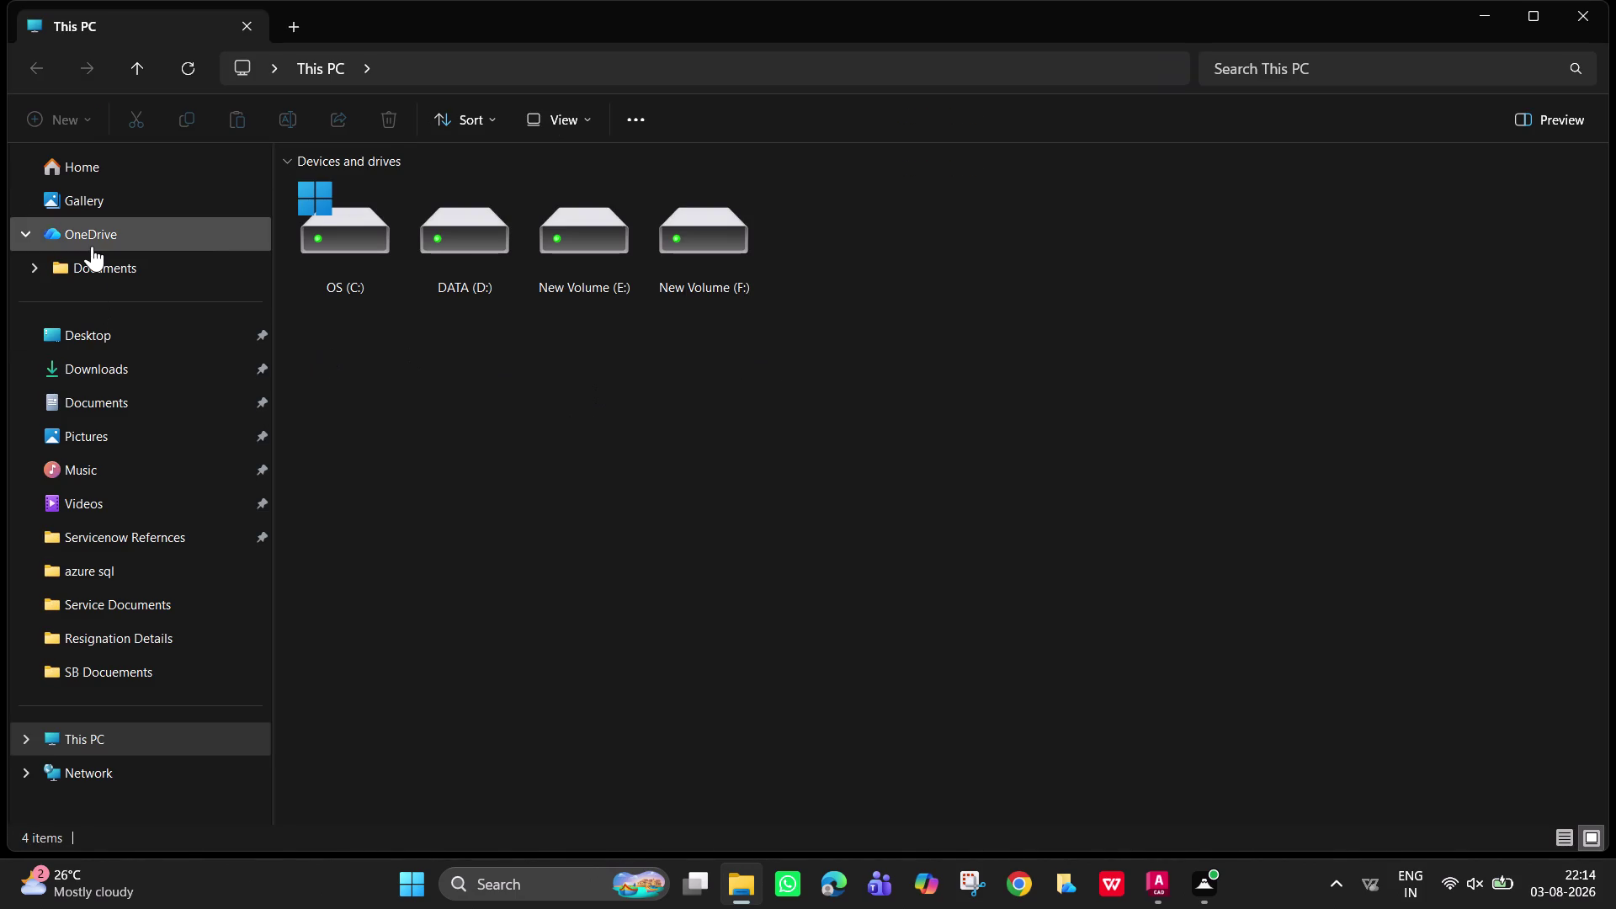
Open the residential plan DWG from Documents > AUTOCAD FILES in File Explorer.
click(141, 373)
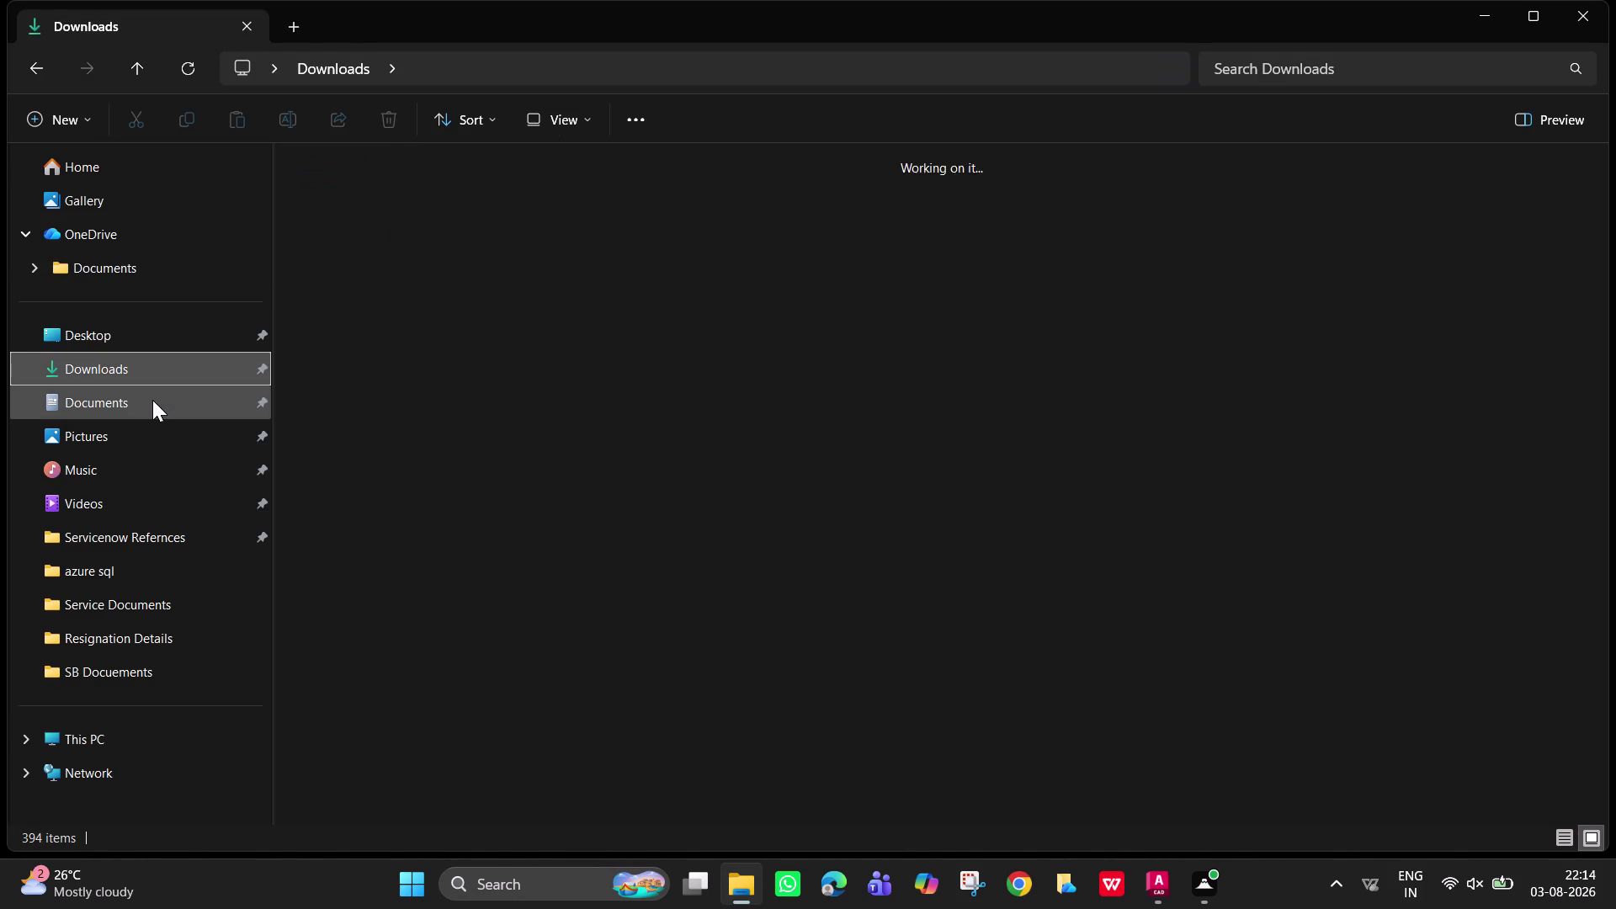
click(155, 405)
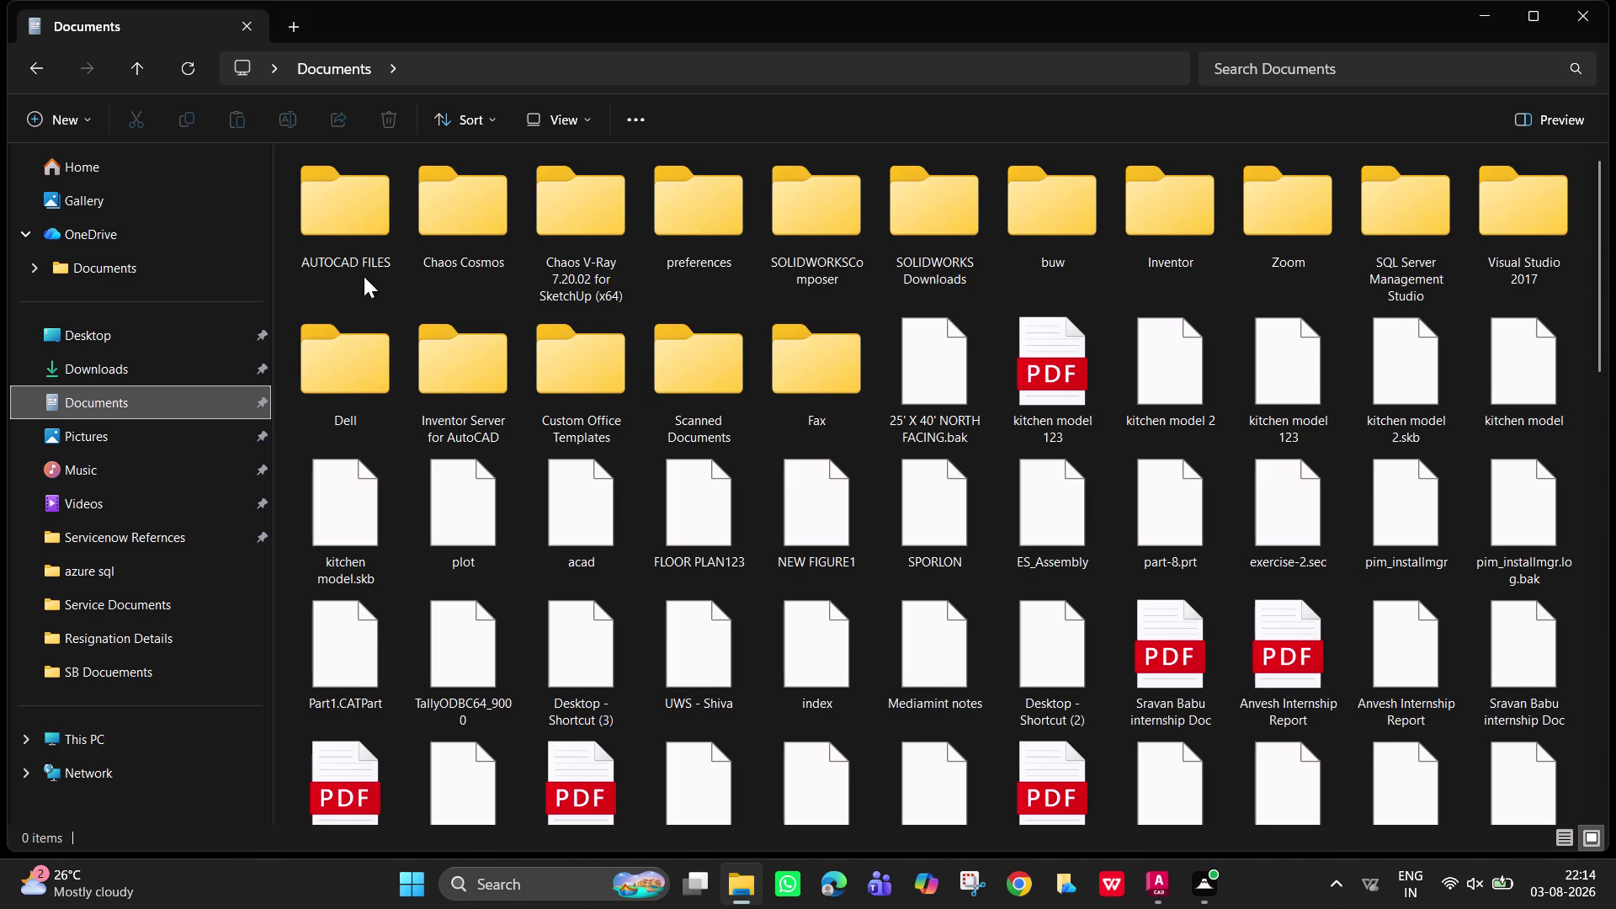
double_click(361, 225)
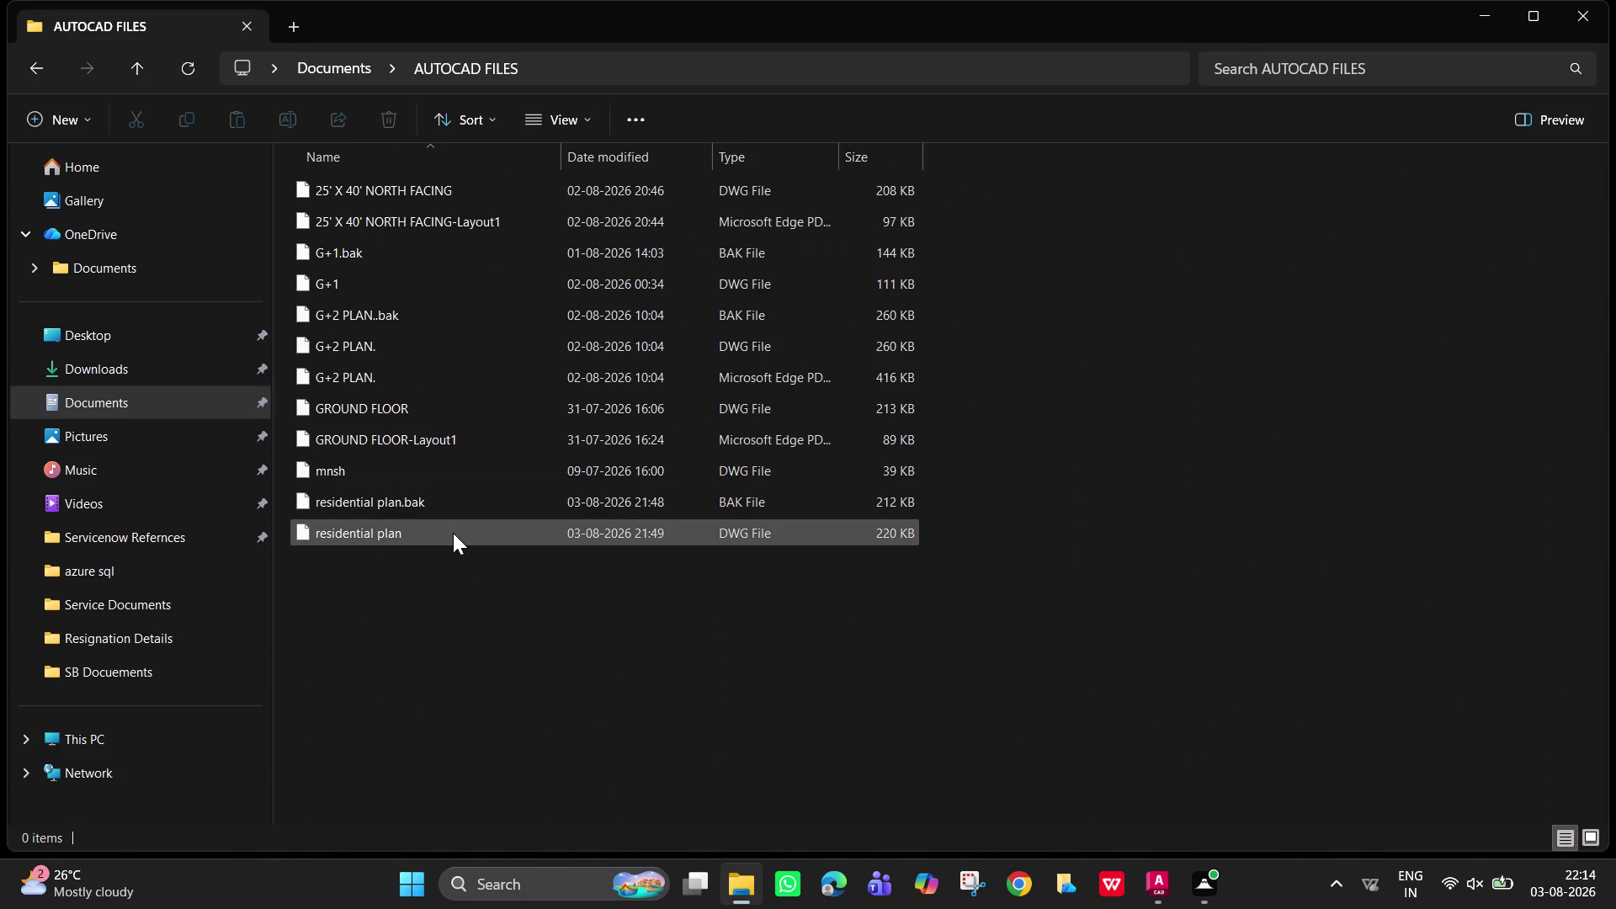
double_click(453, 532)
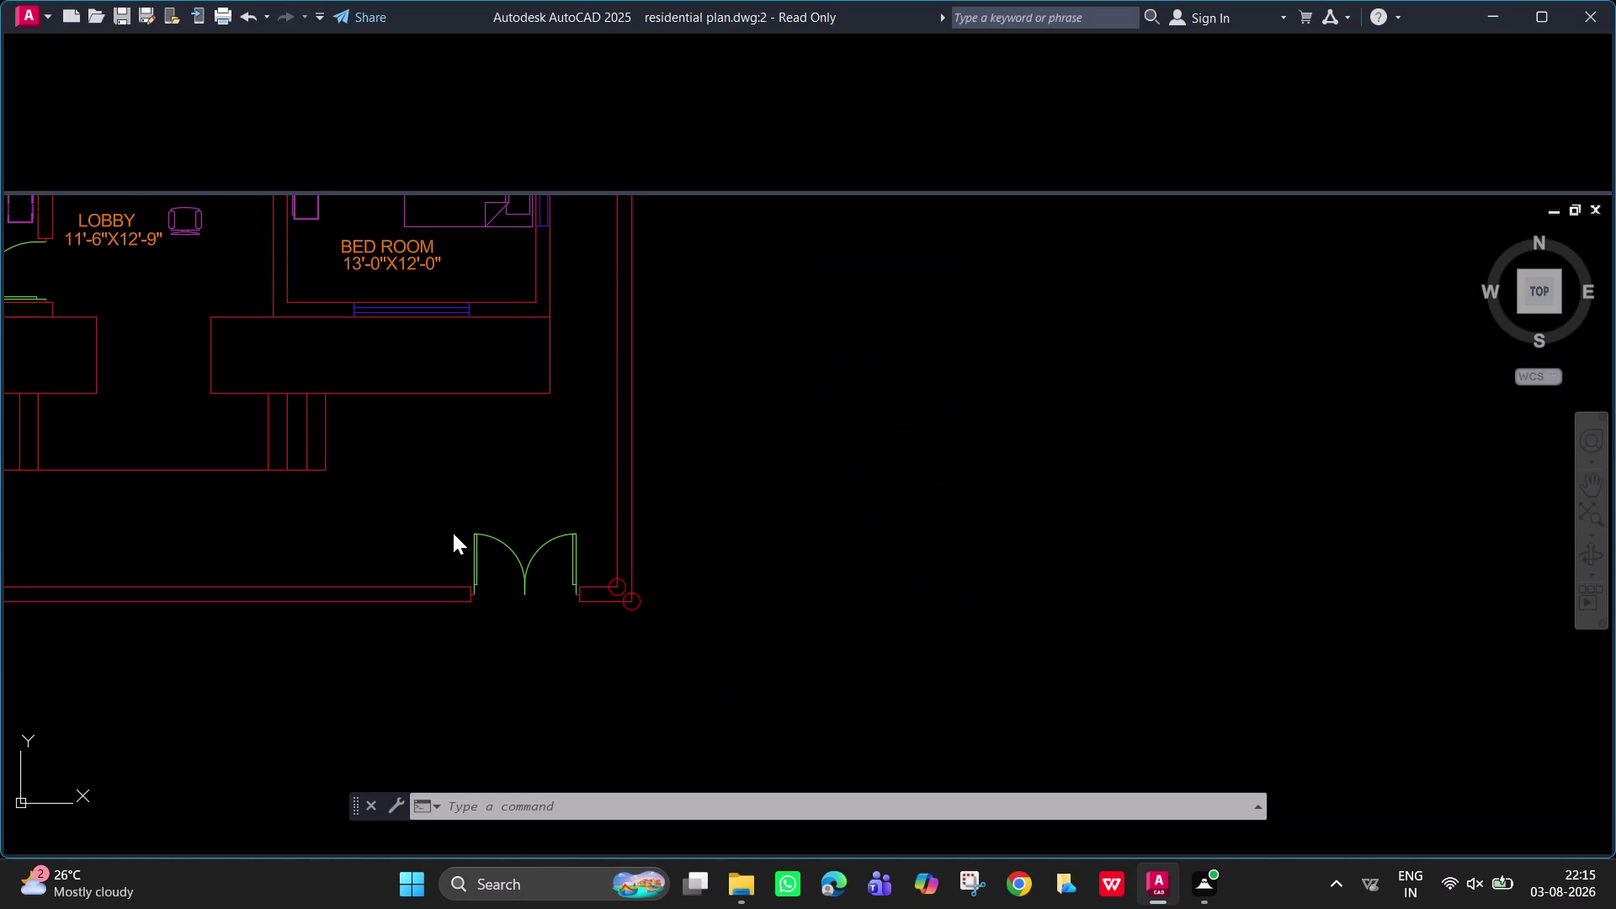
Close the editable residential plan session without saving changes.
scroll(down, 3)
scroll(down, 3)
middle_drag(433, 486, 618, 577)
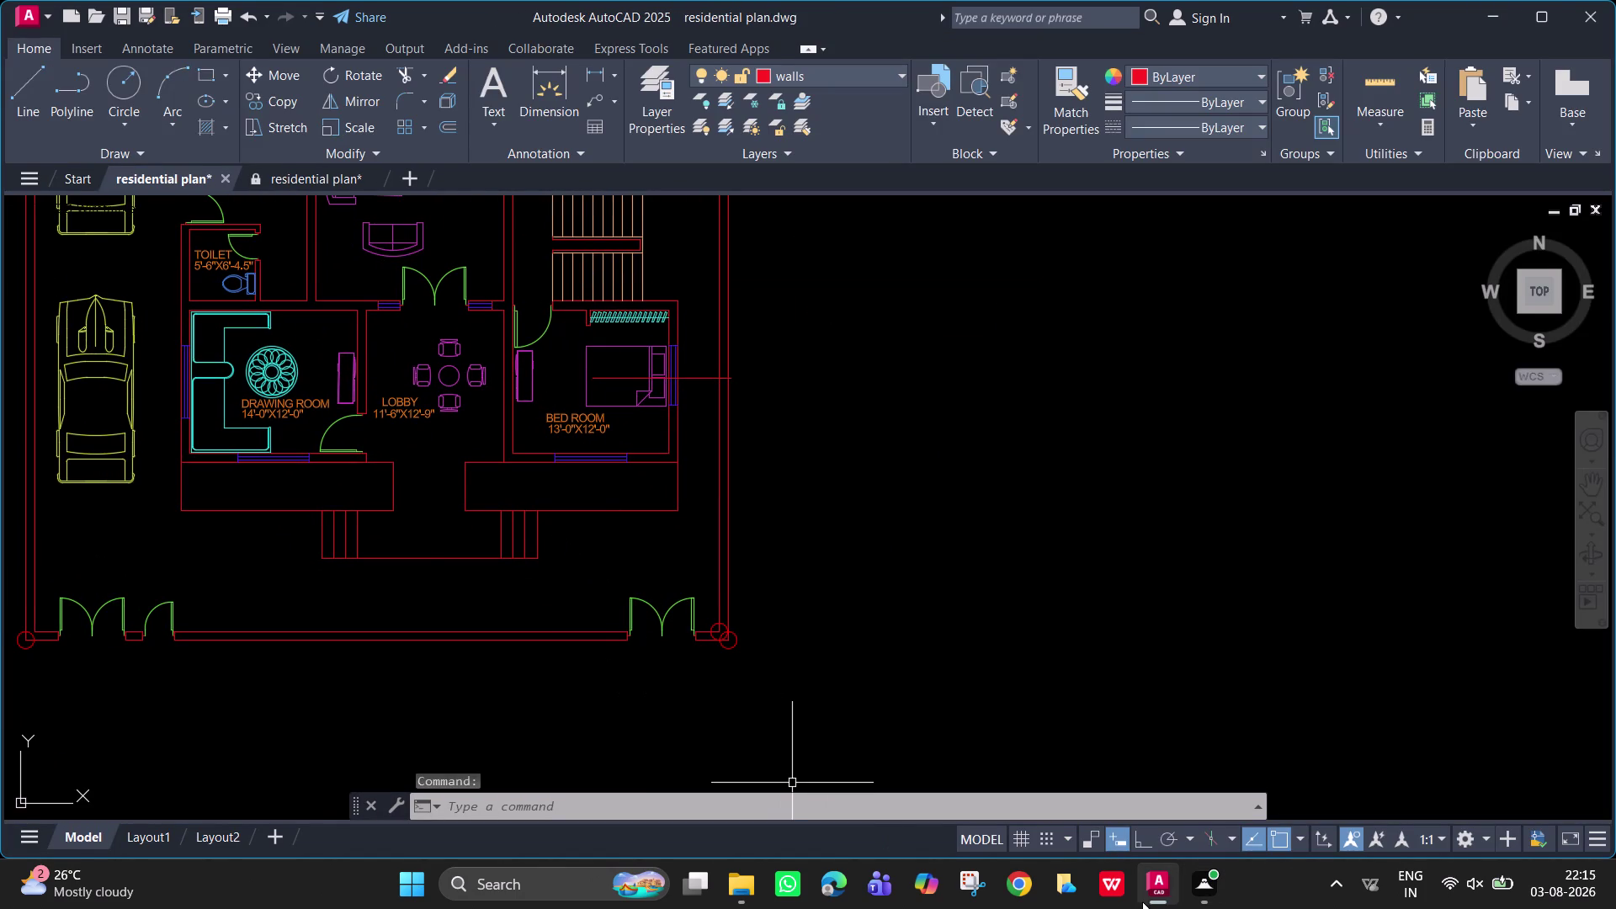
click(1597, 27)
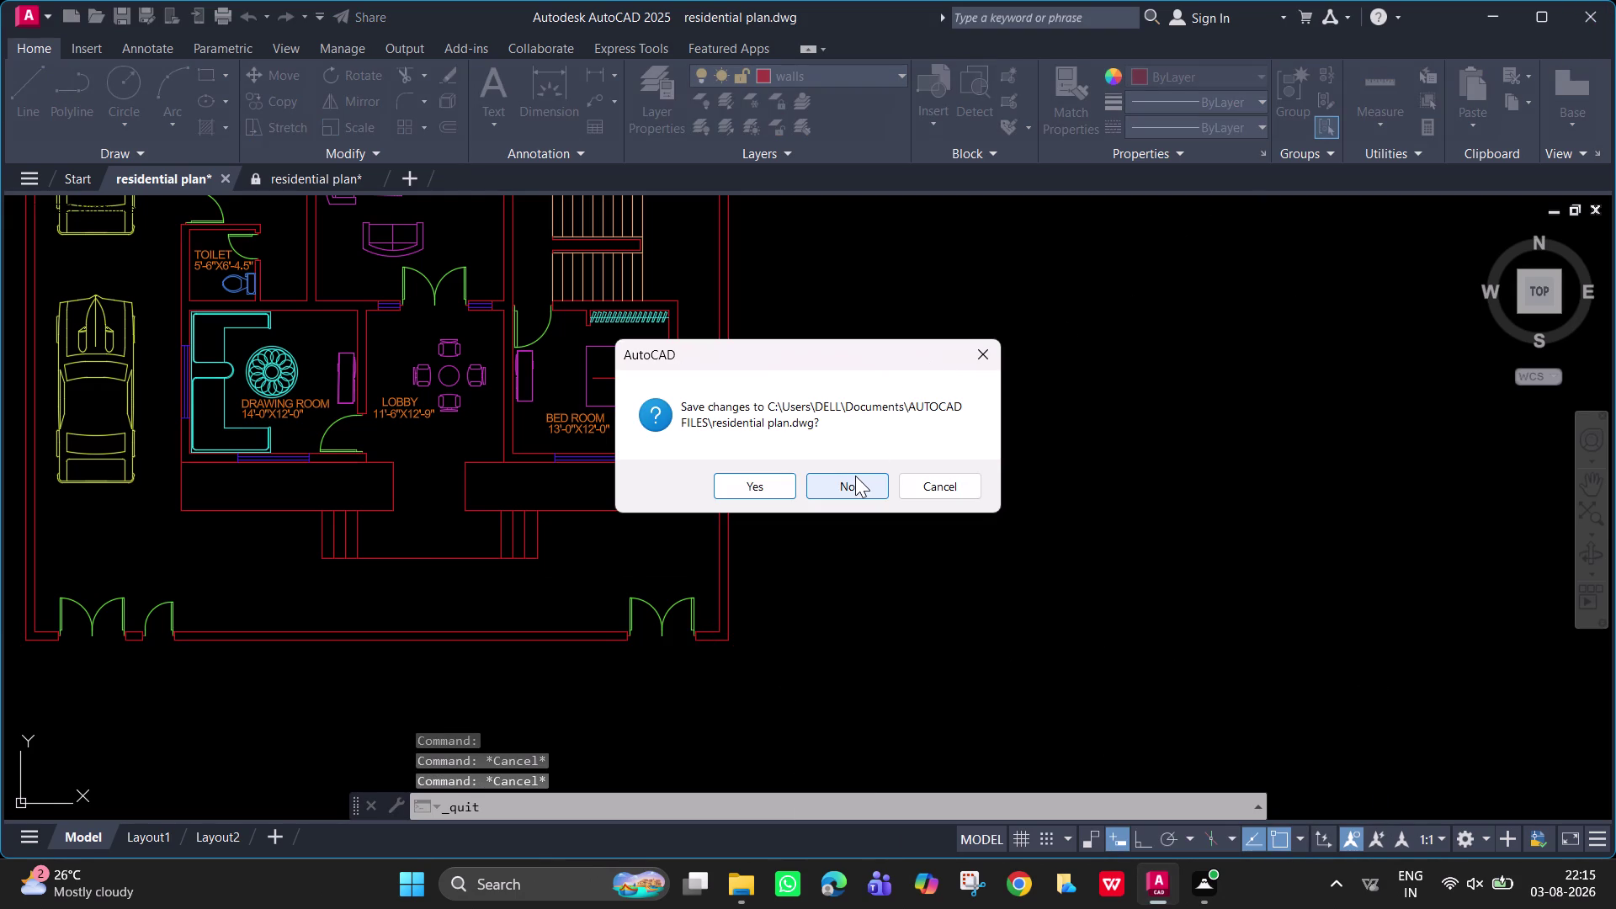
click(887, 493)
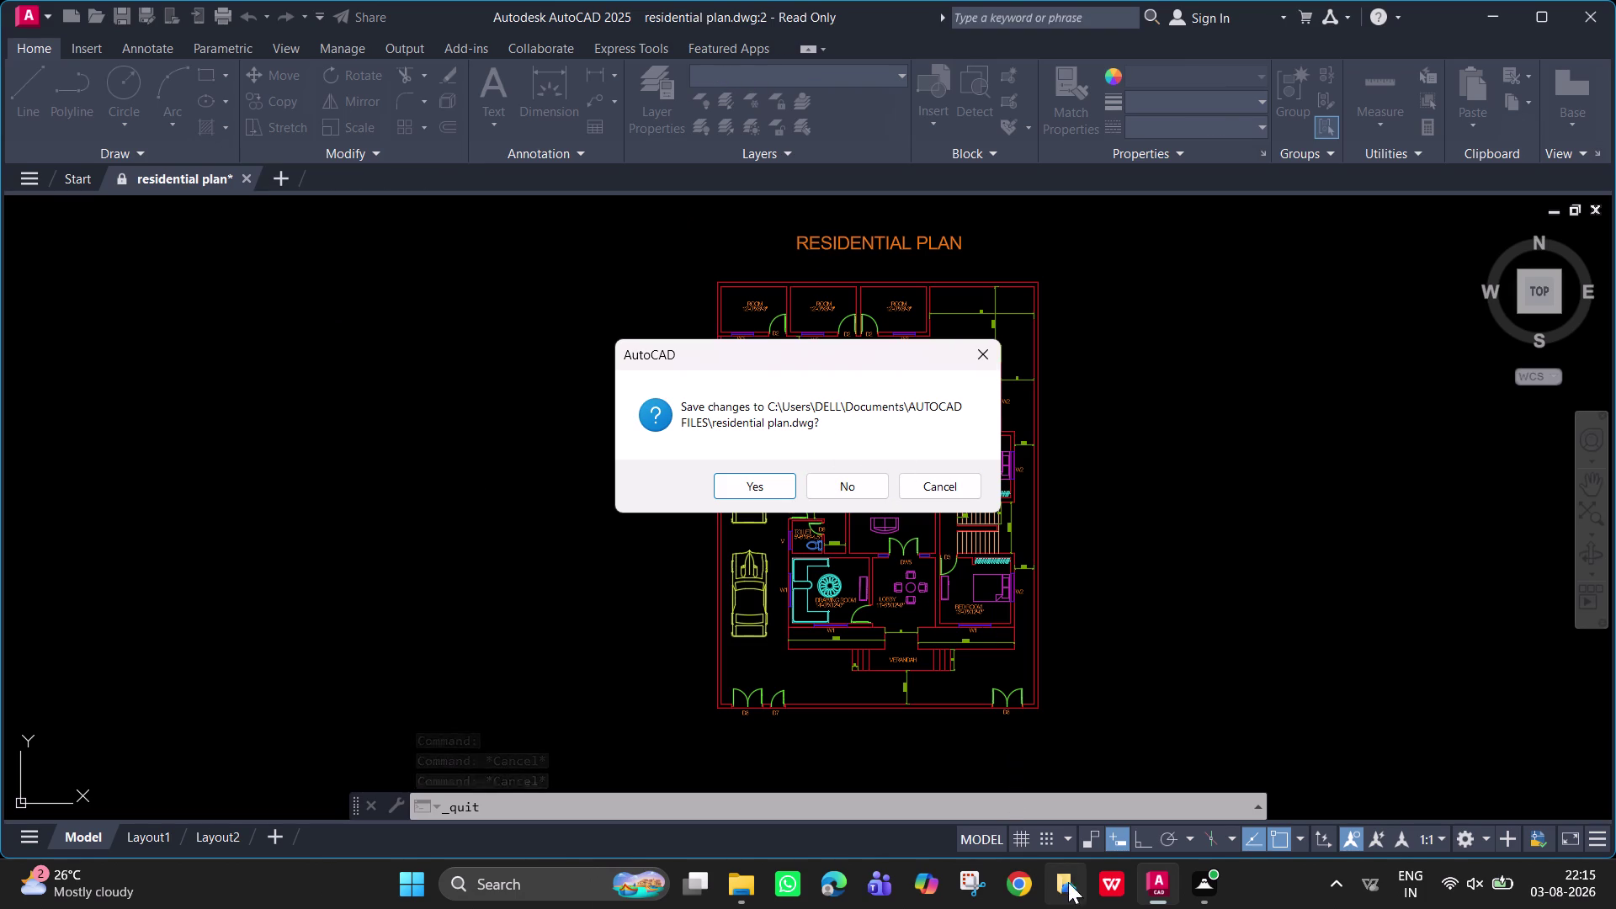
Bring the read-only residential plan window back to the front from the taskbar.
click(758, 892)
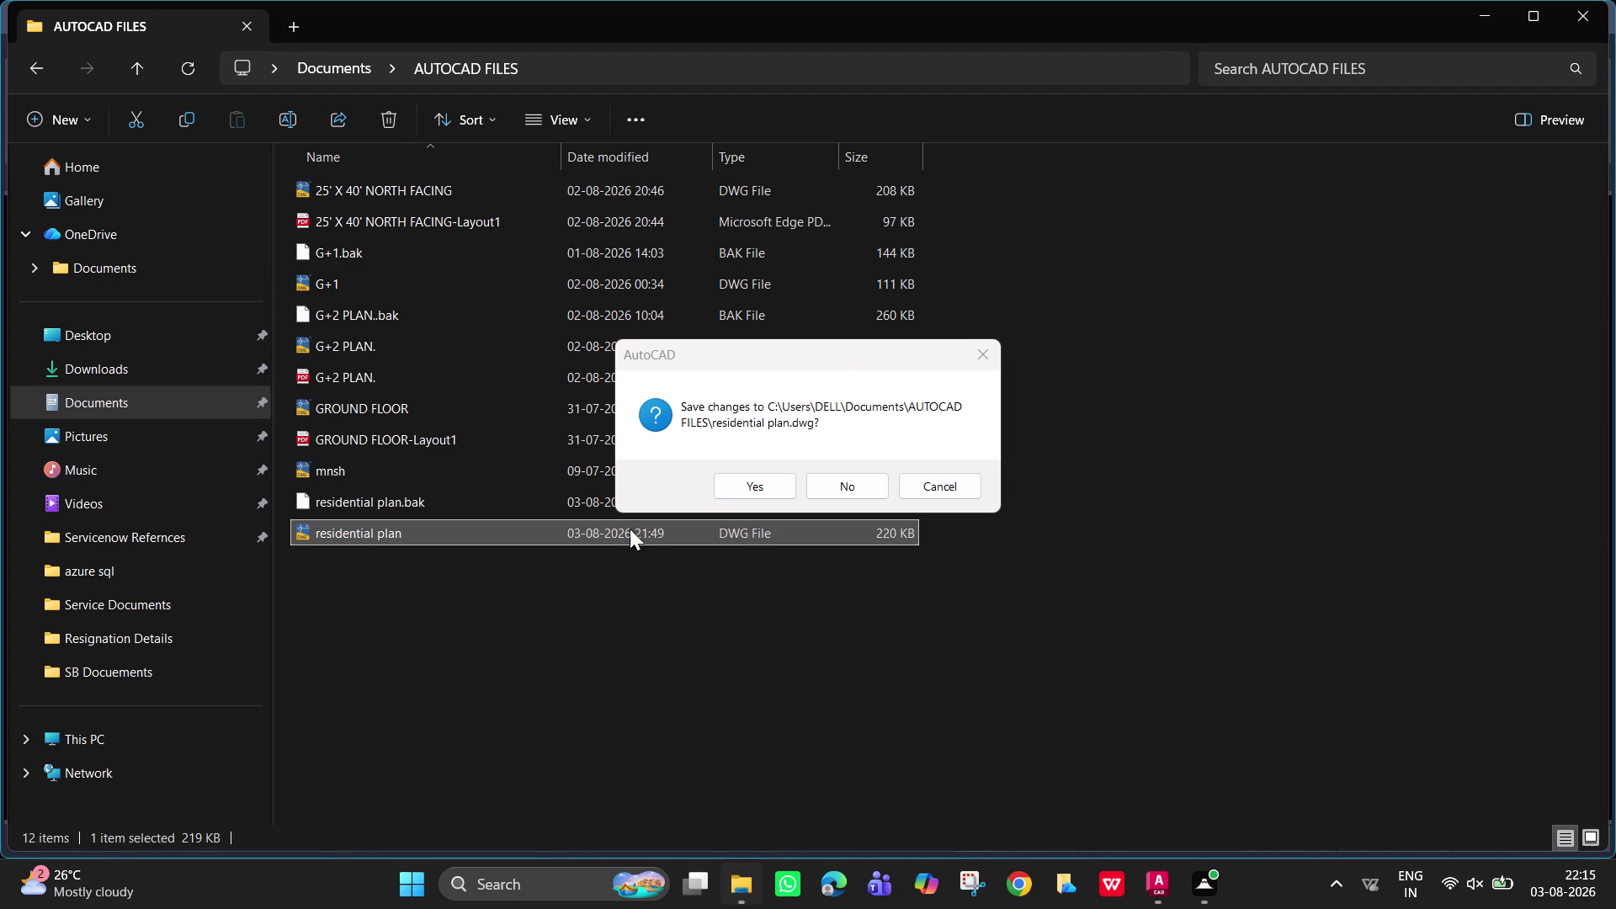
click(984, 357)
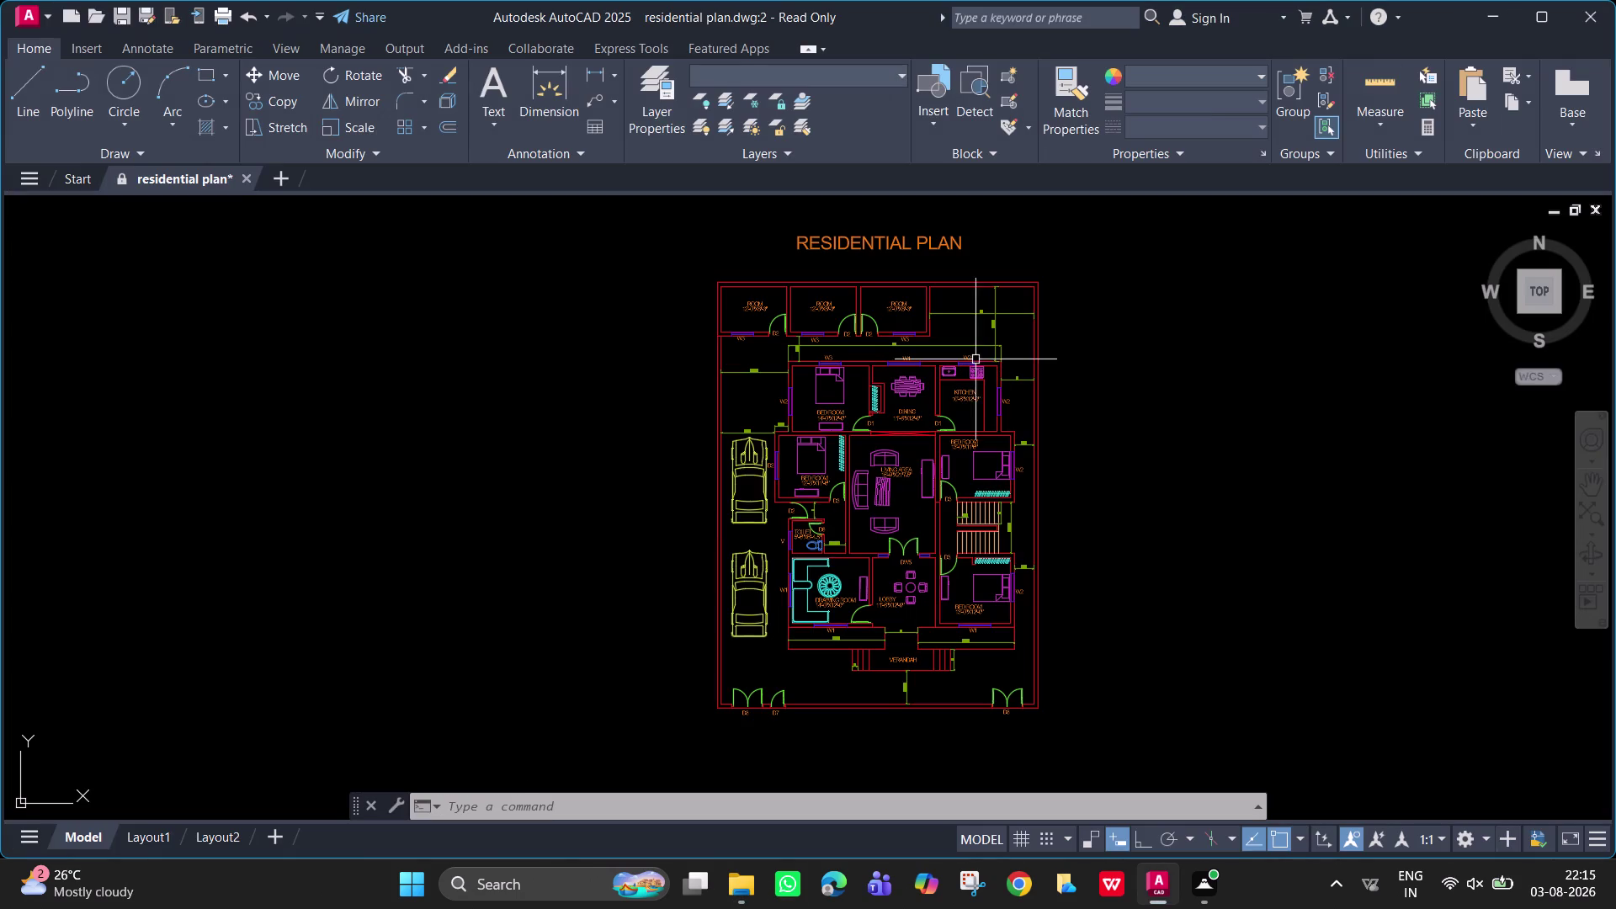
click(748, 893)
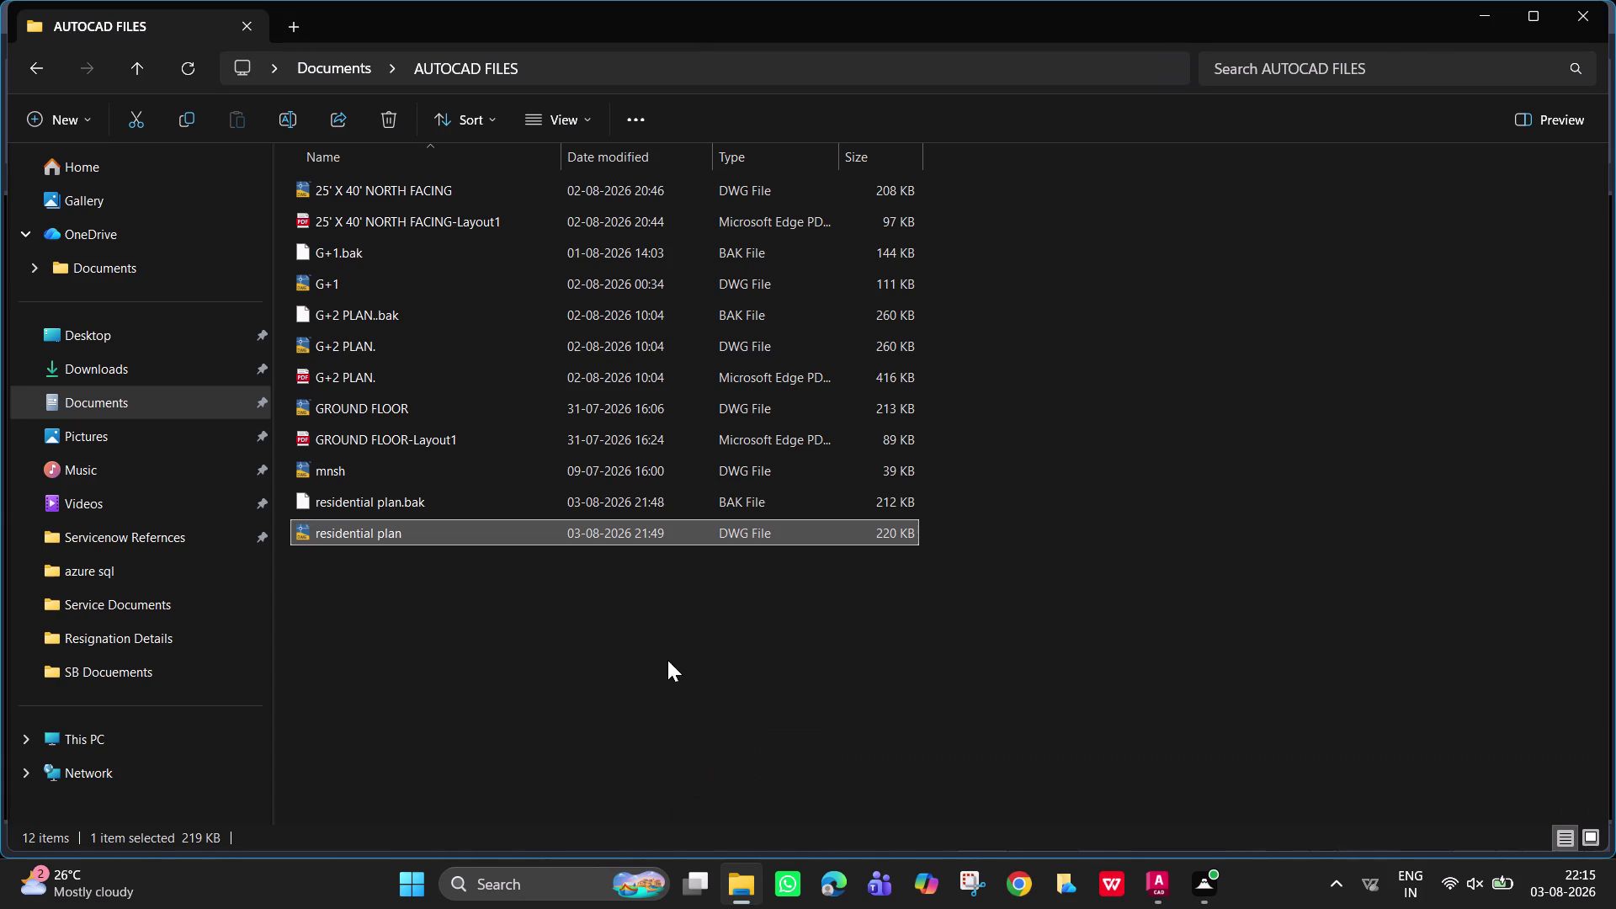
click(456, 500)
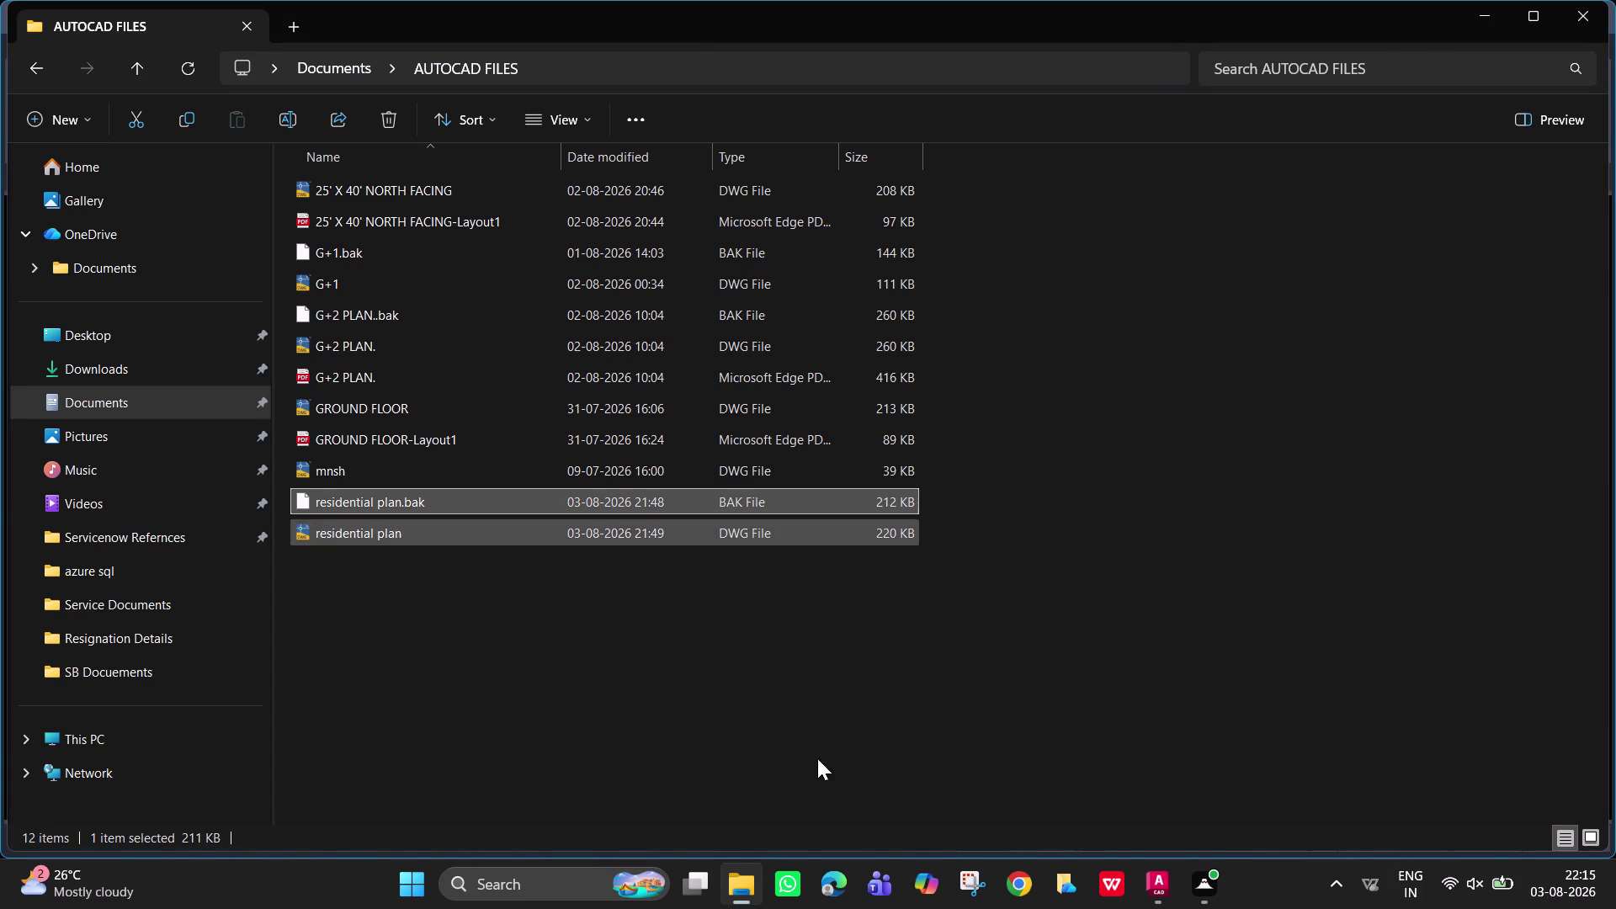
click(1161, 900)
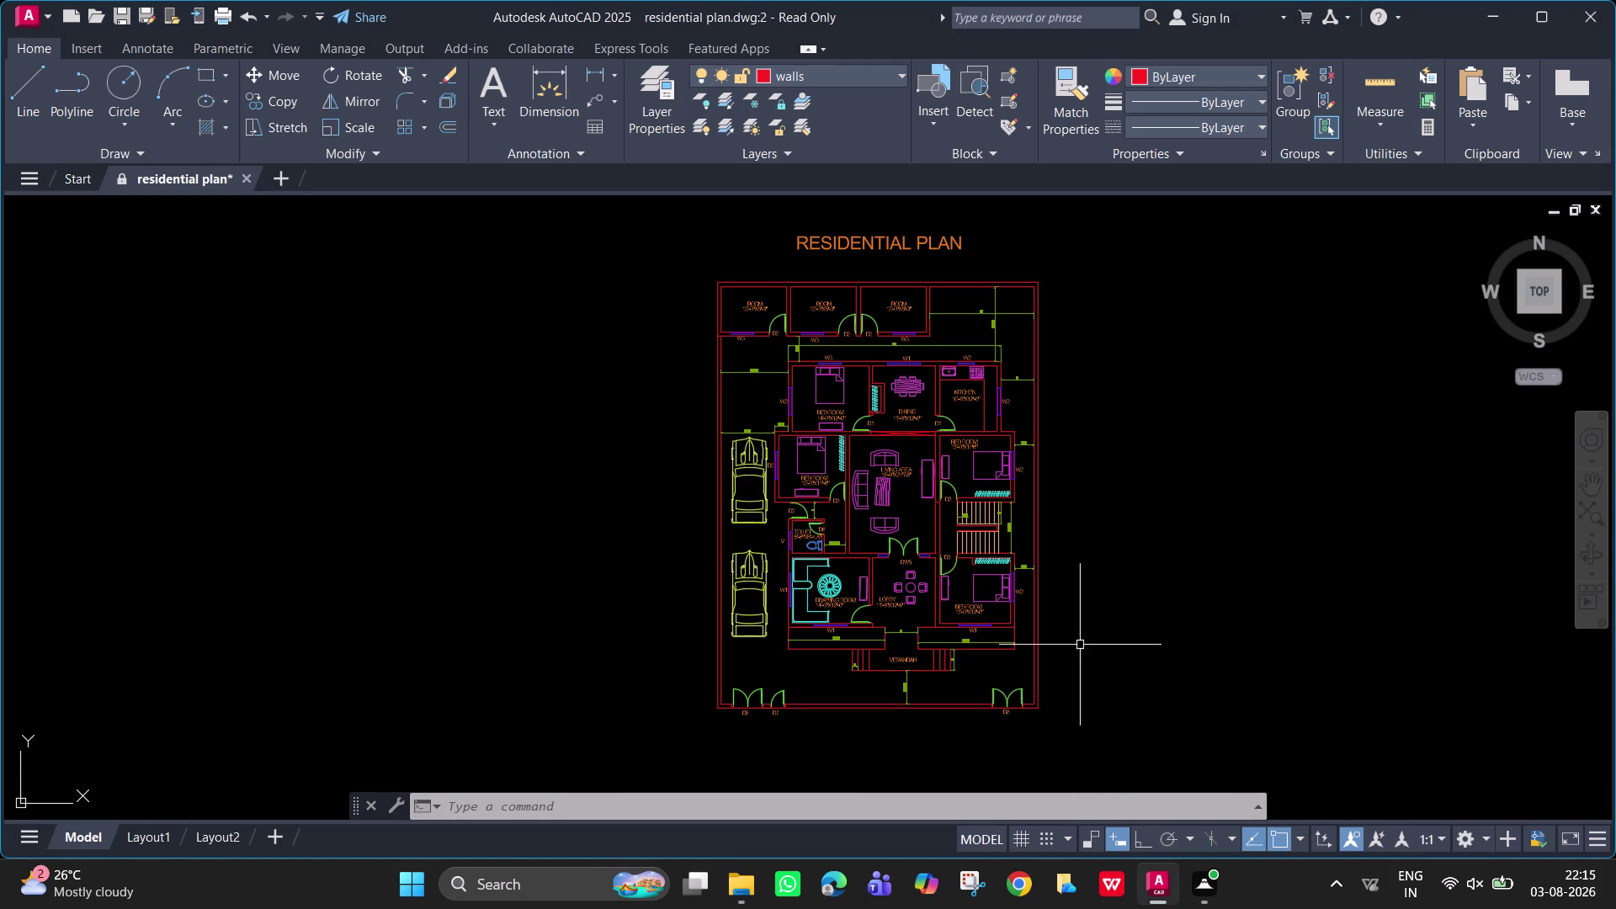
Try saving with Ctrl+S and dismiss the write-protected warning.
key(ctrl+s)
key(ctrl+s)
key(ctrl+s)
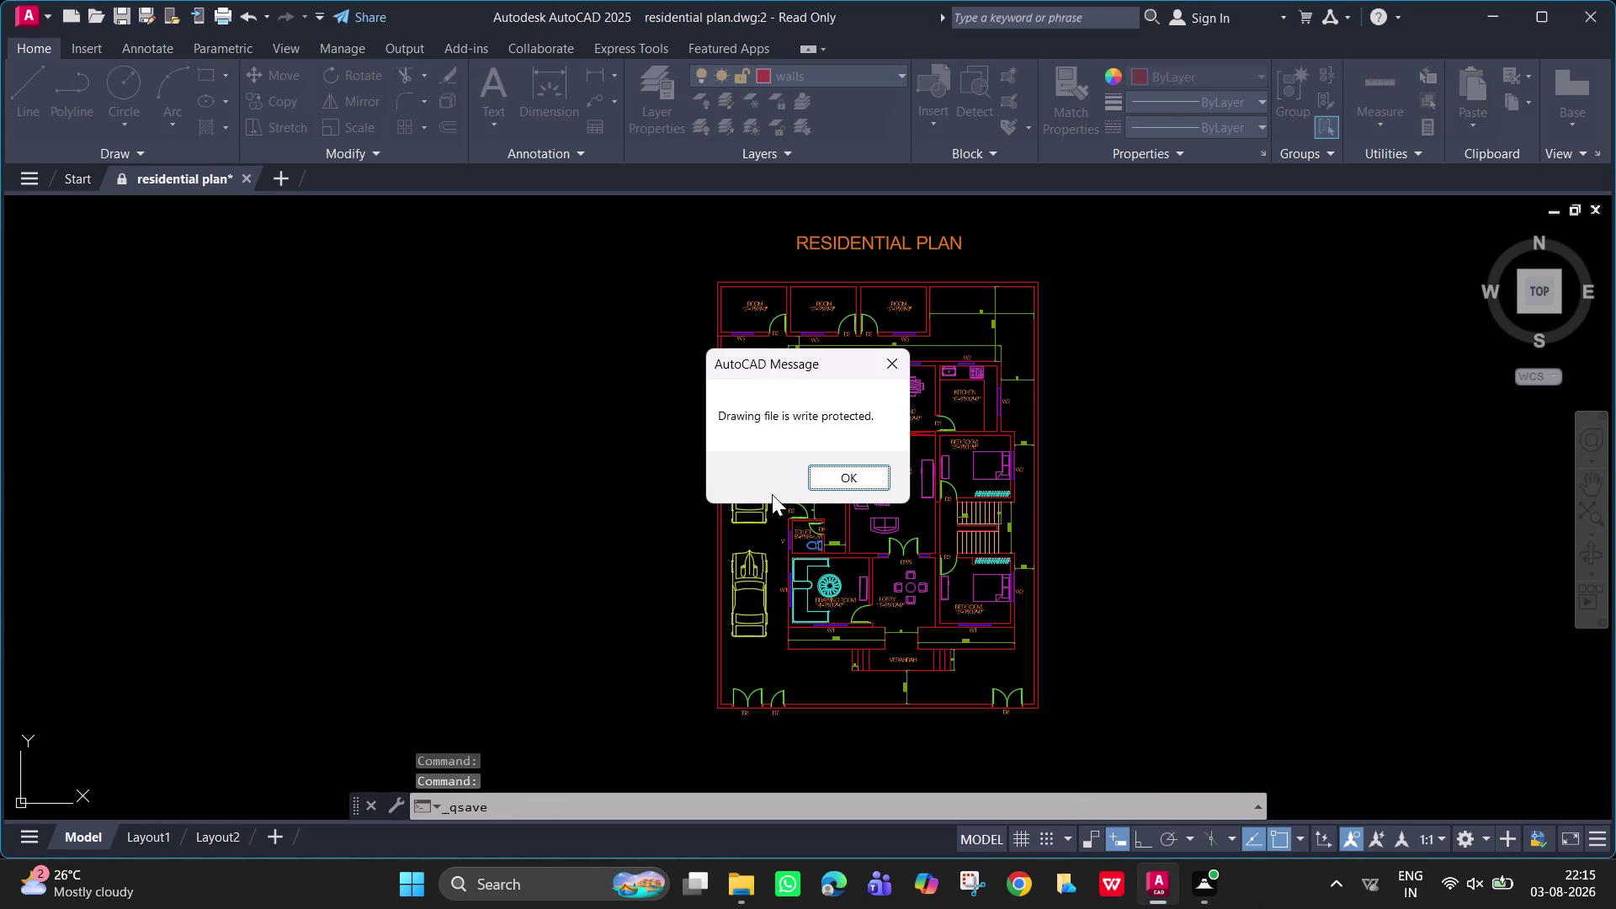
click(844, 474)
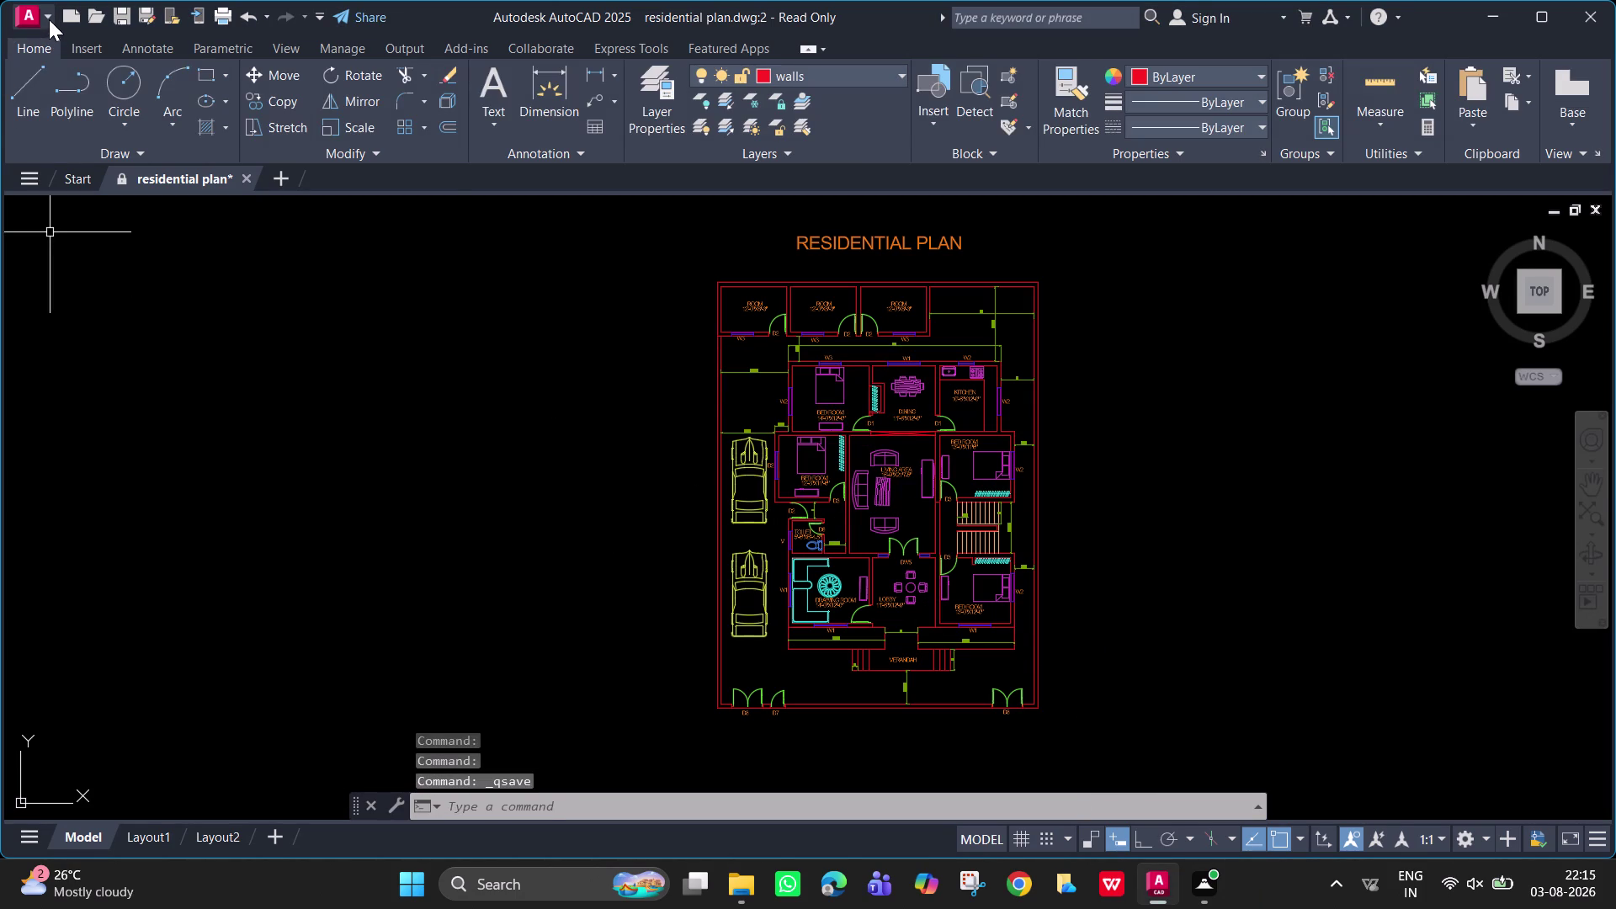
Save the drawing as 'residential plan 2' in the AUTOCAD FILES folder.
click(49, 19)
click(109, 287)
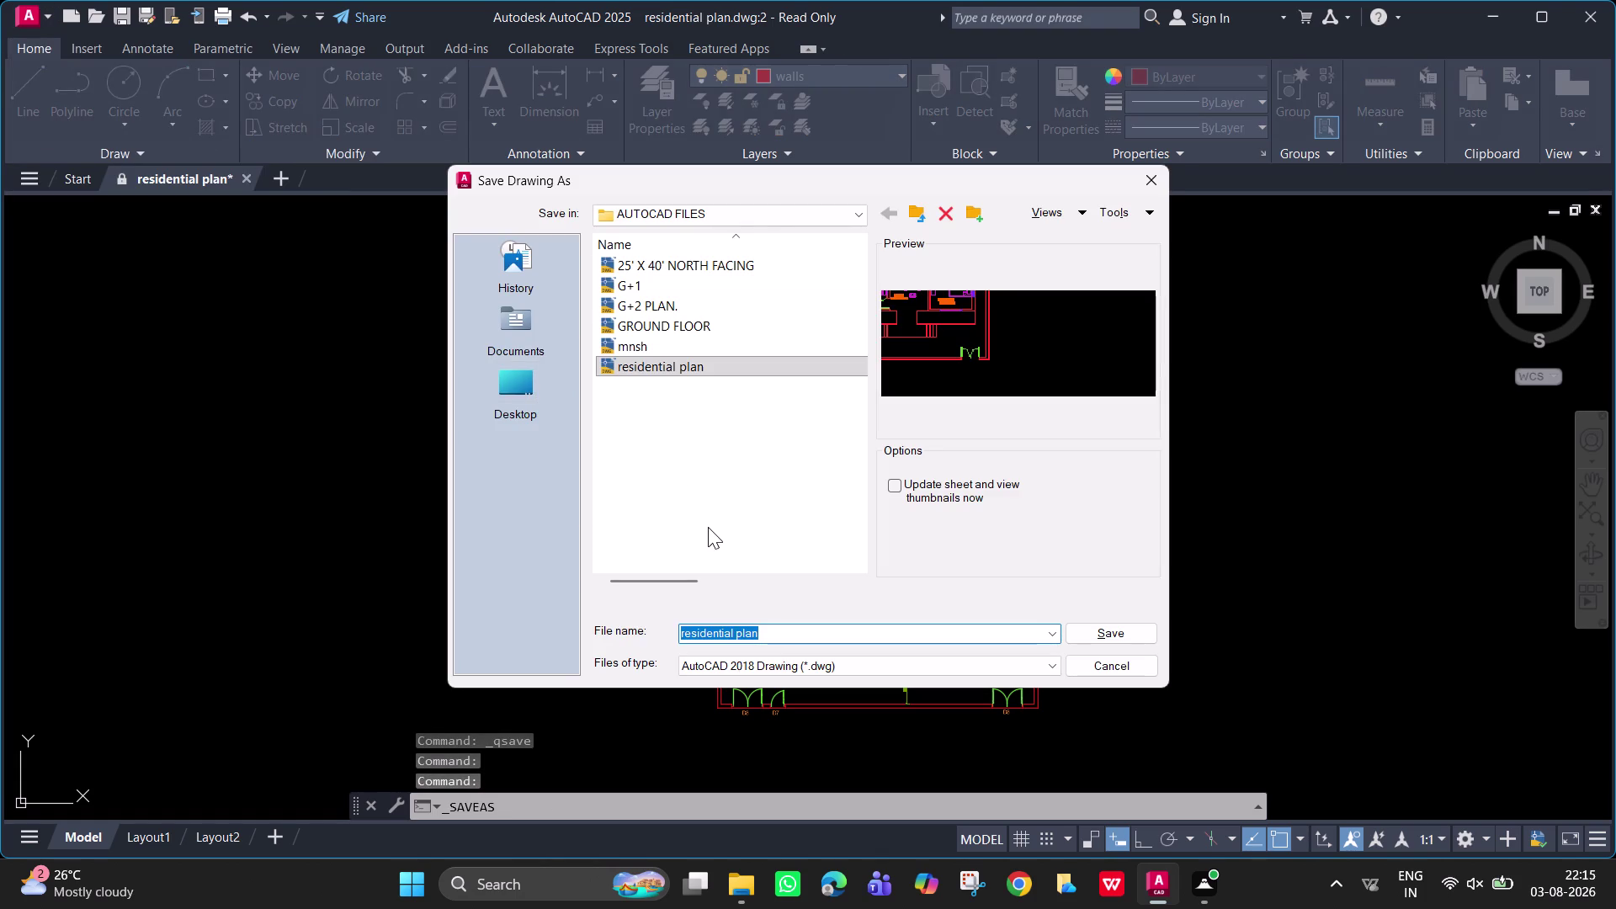
click(798, 623)
click(806, 633)
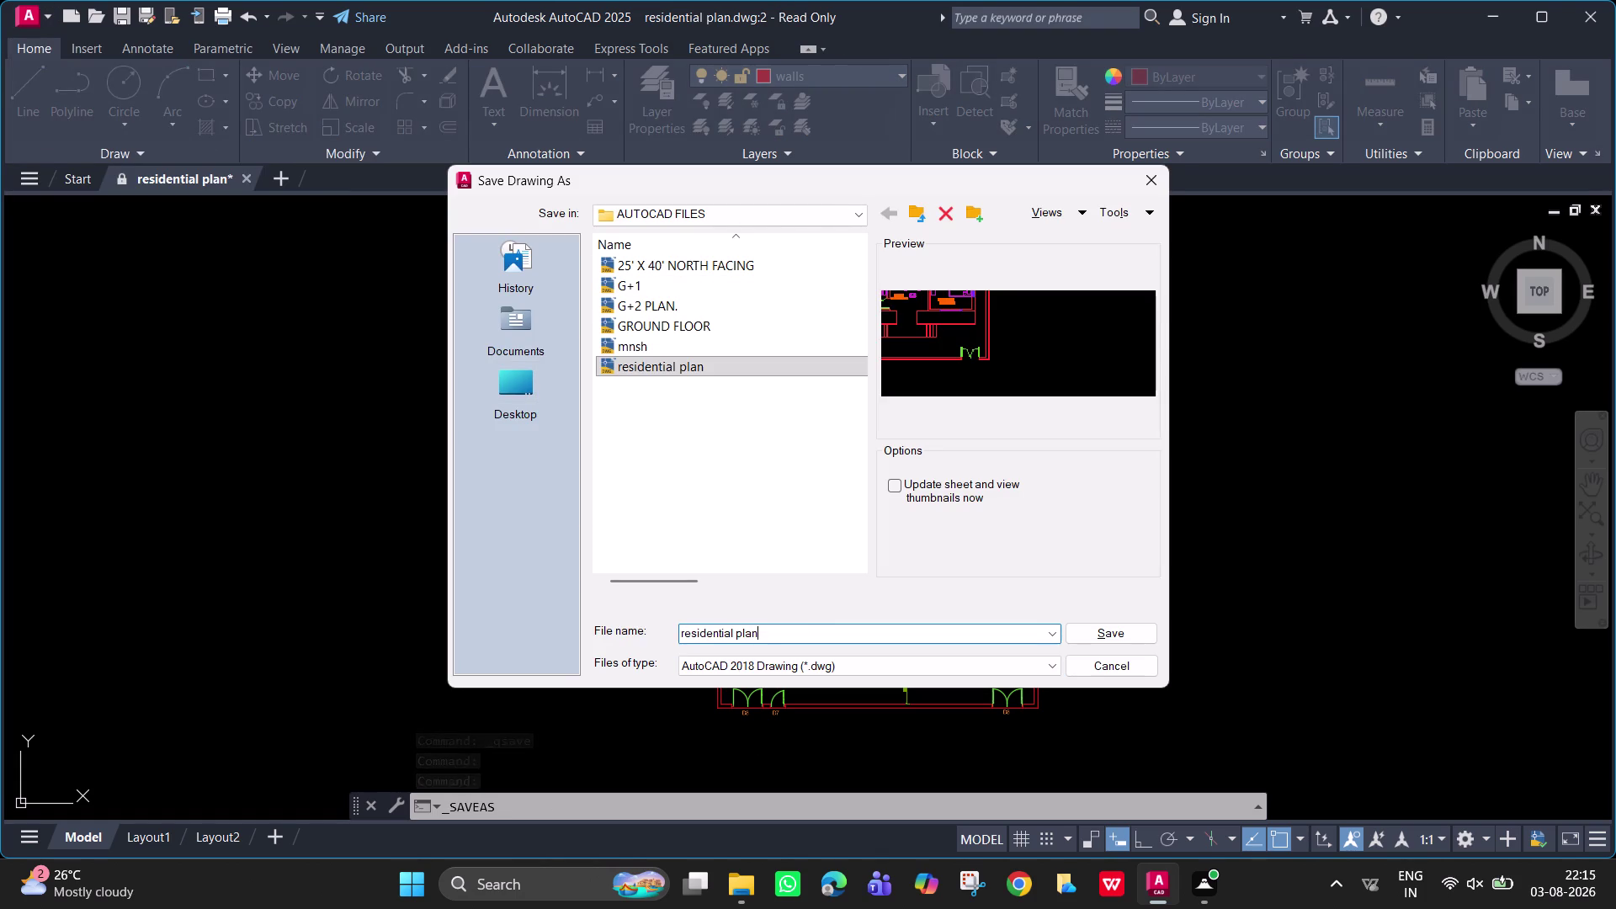
key(space)
key(2)
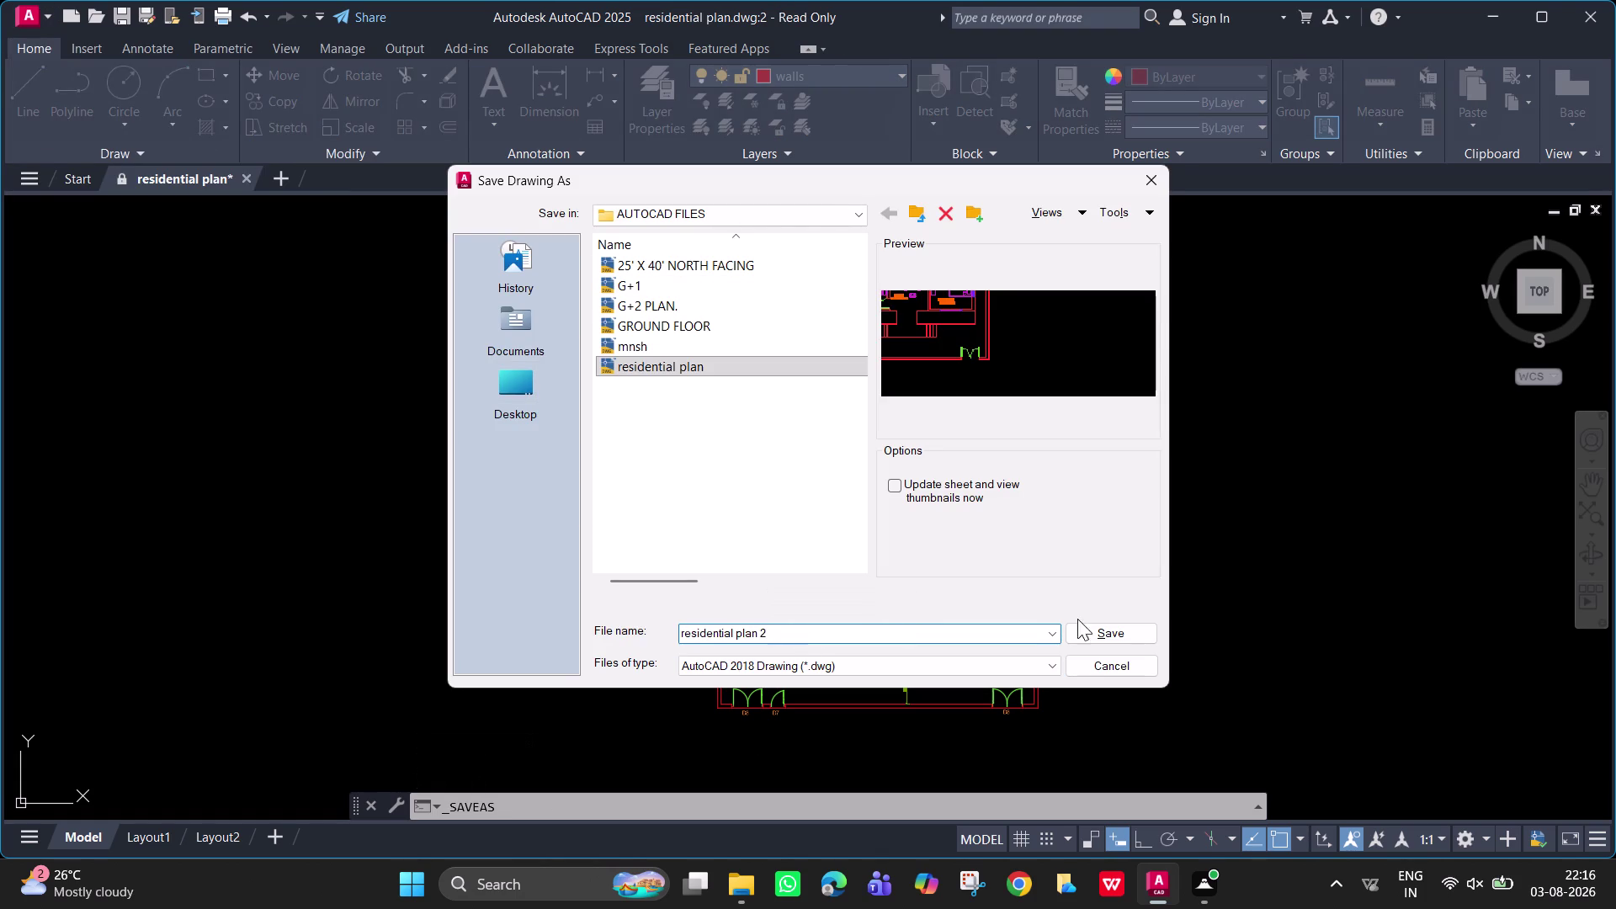
click(1140, 632)
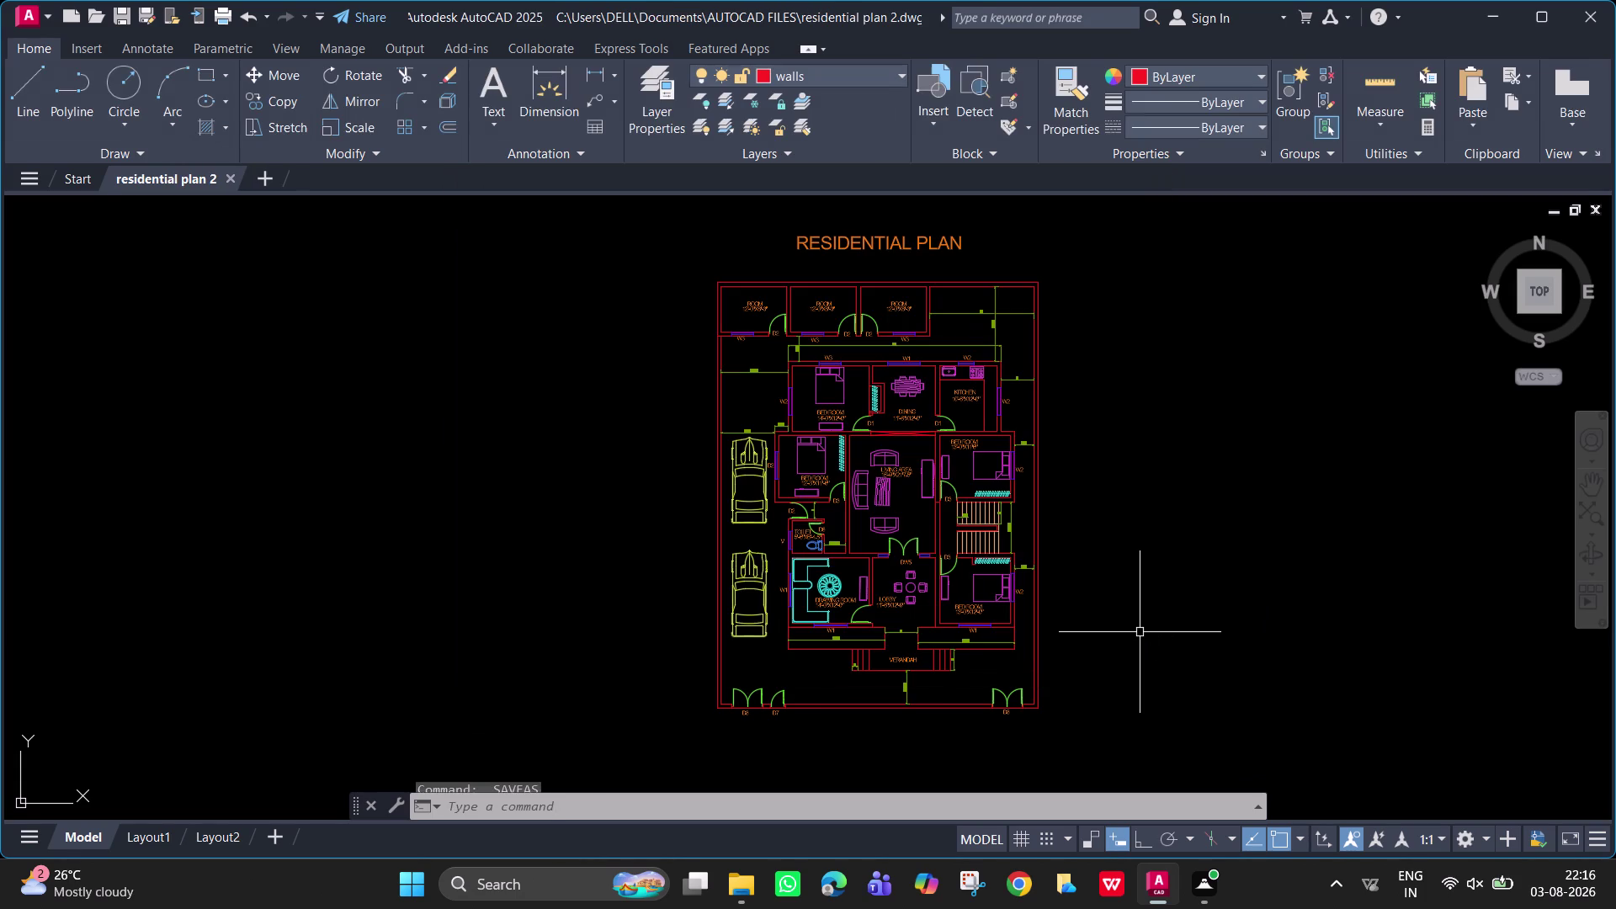
click(1500, 12)
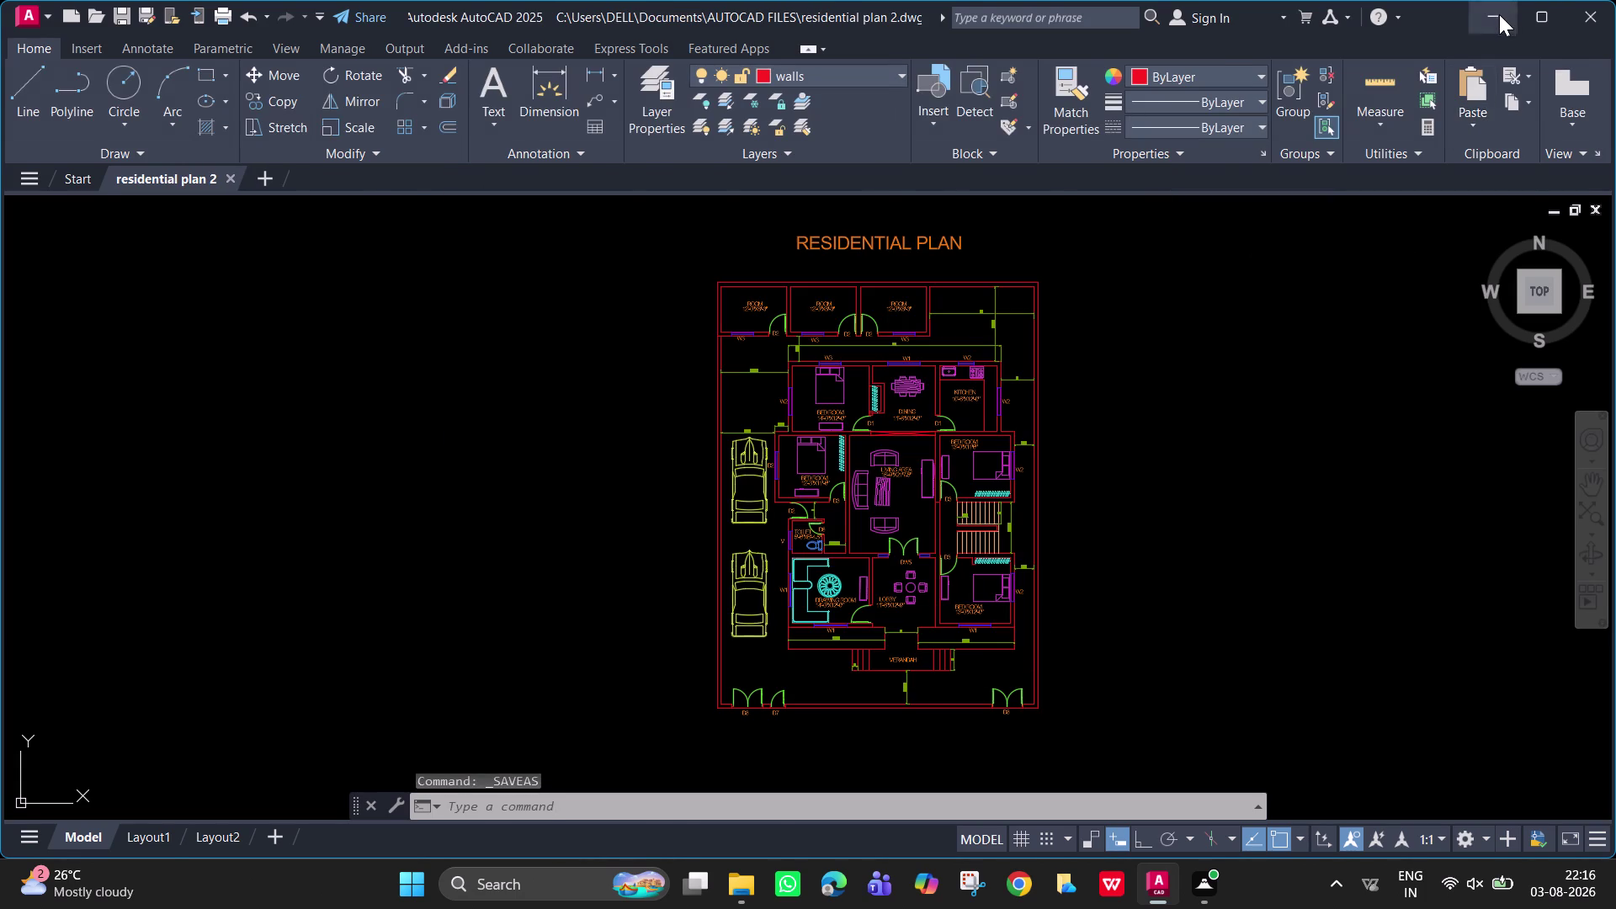
double_click(445, 502)
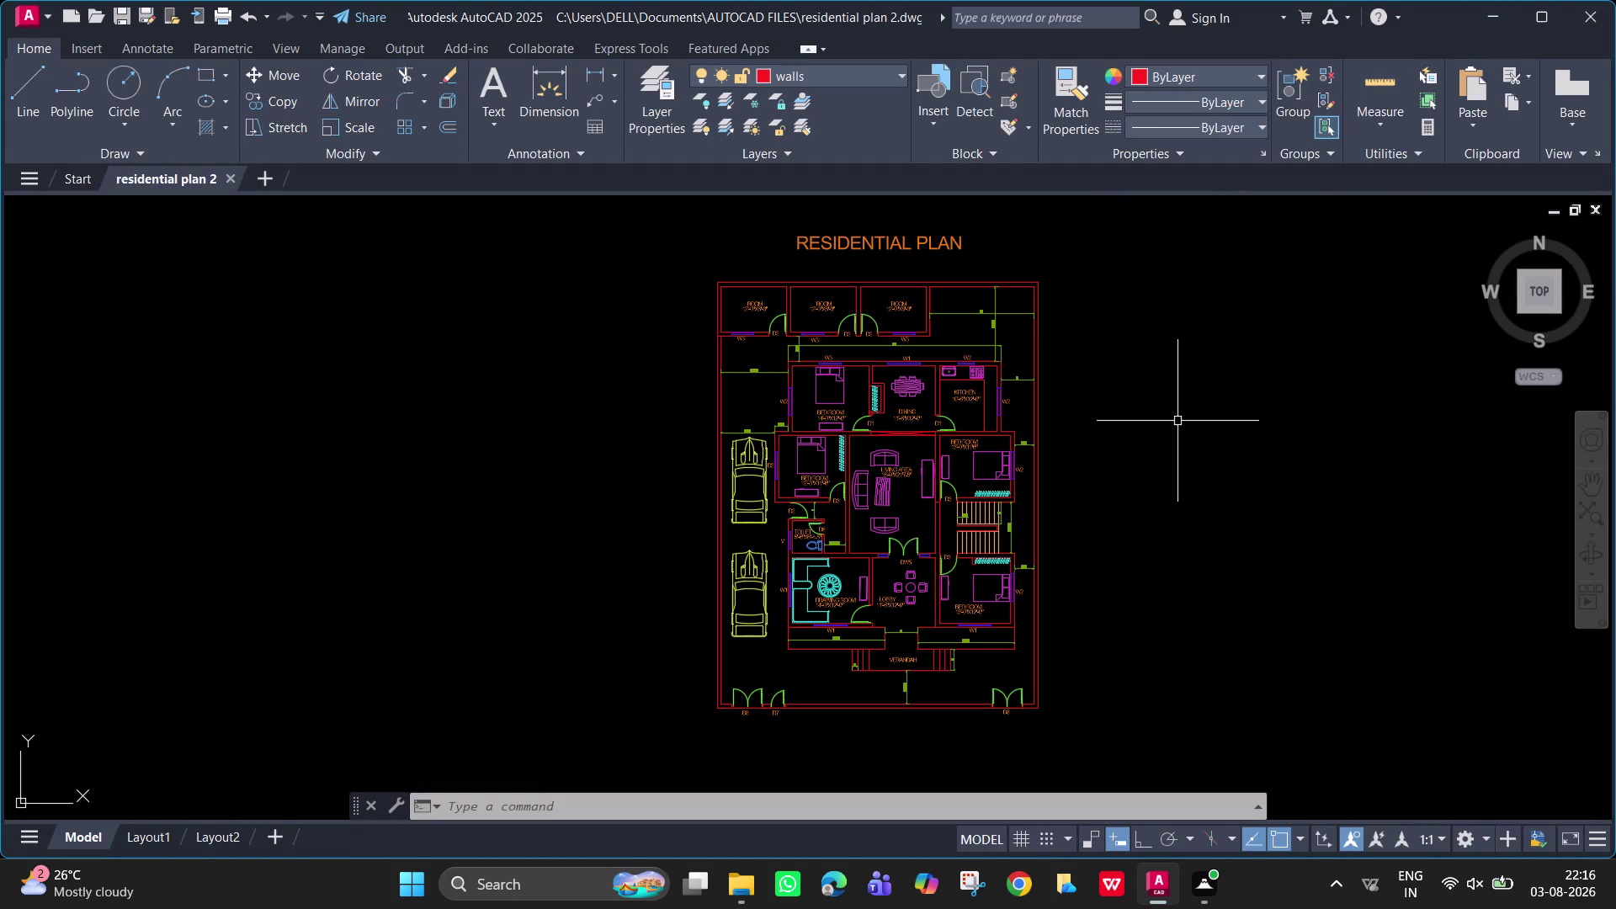
Plot to DWG To PDF.pc3 on ISO full bleed A4 (297 × 210 mm) paper.
key(ctrl+p)
click(594, 288)
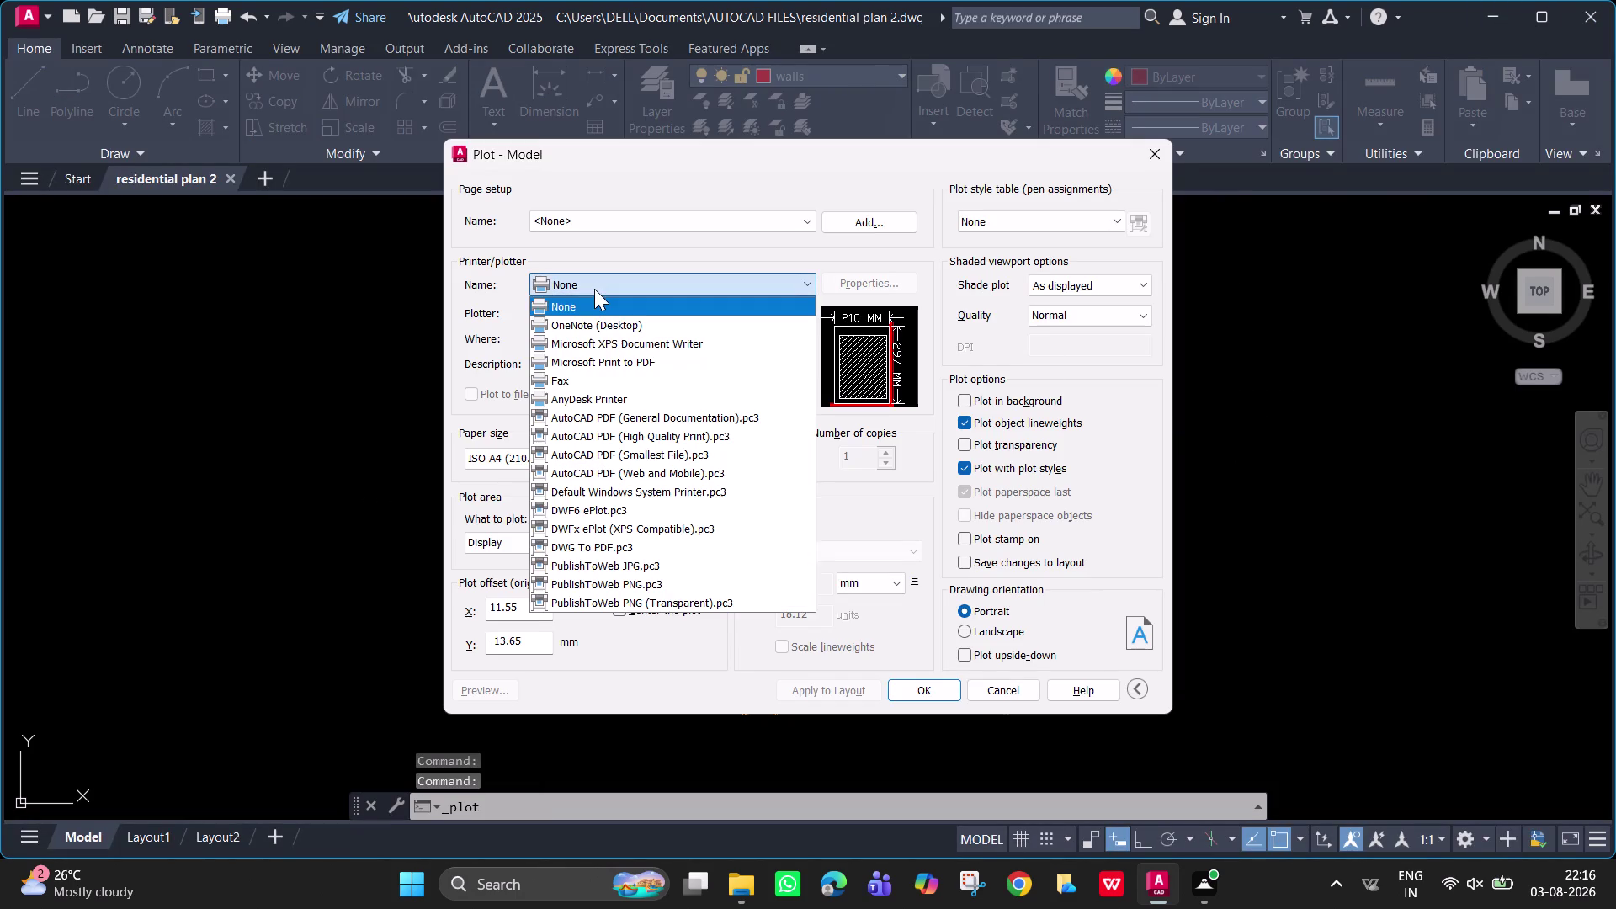
click(642, 540)
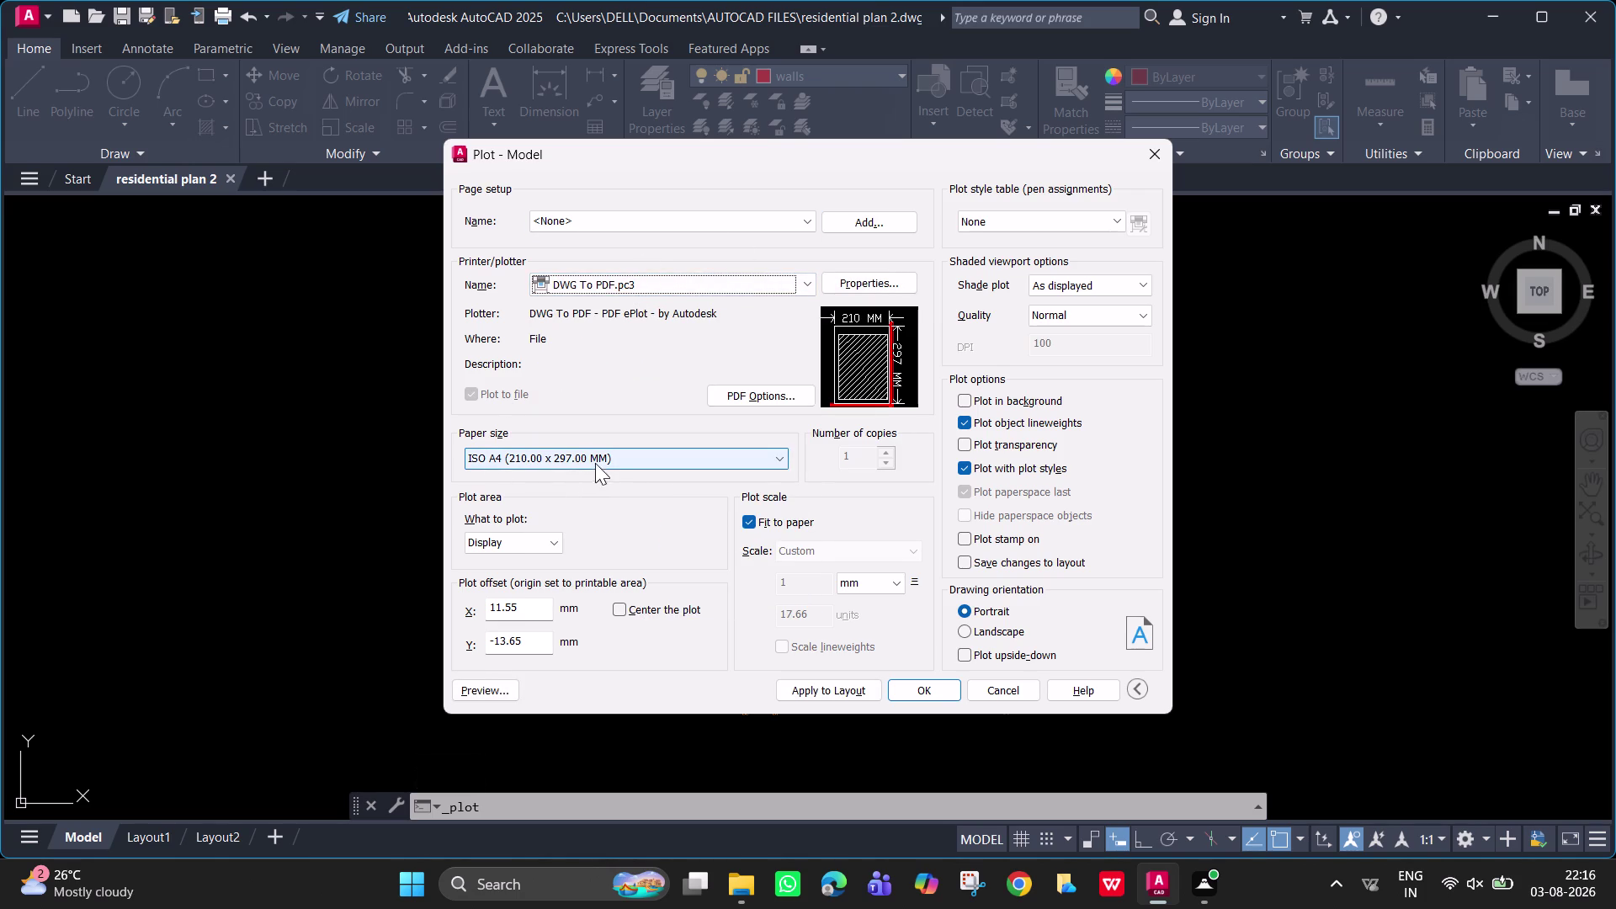
click(621, 458)
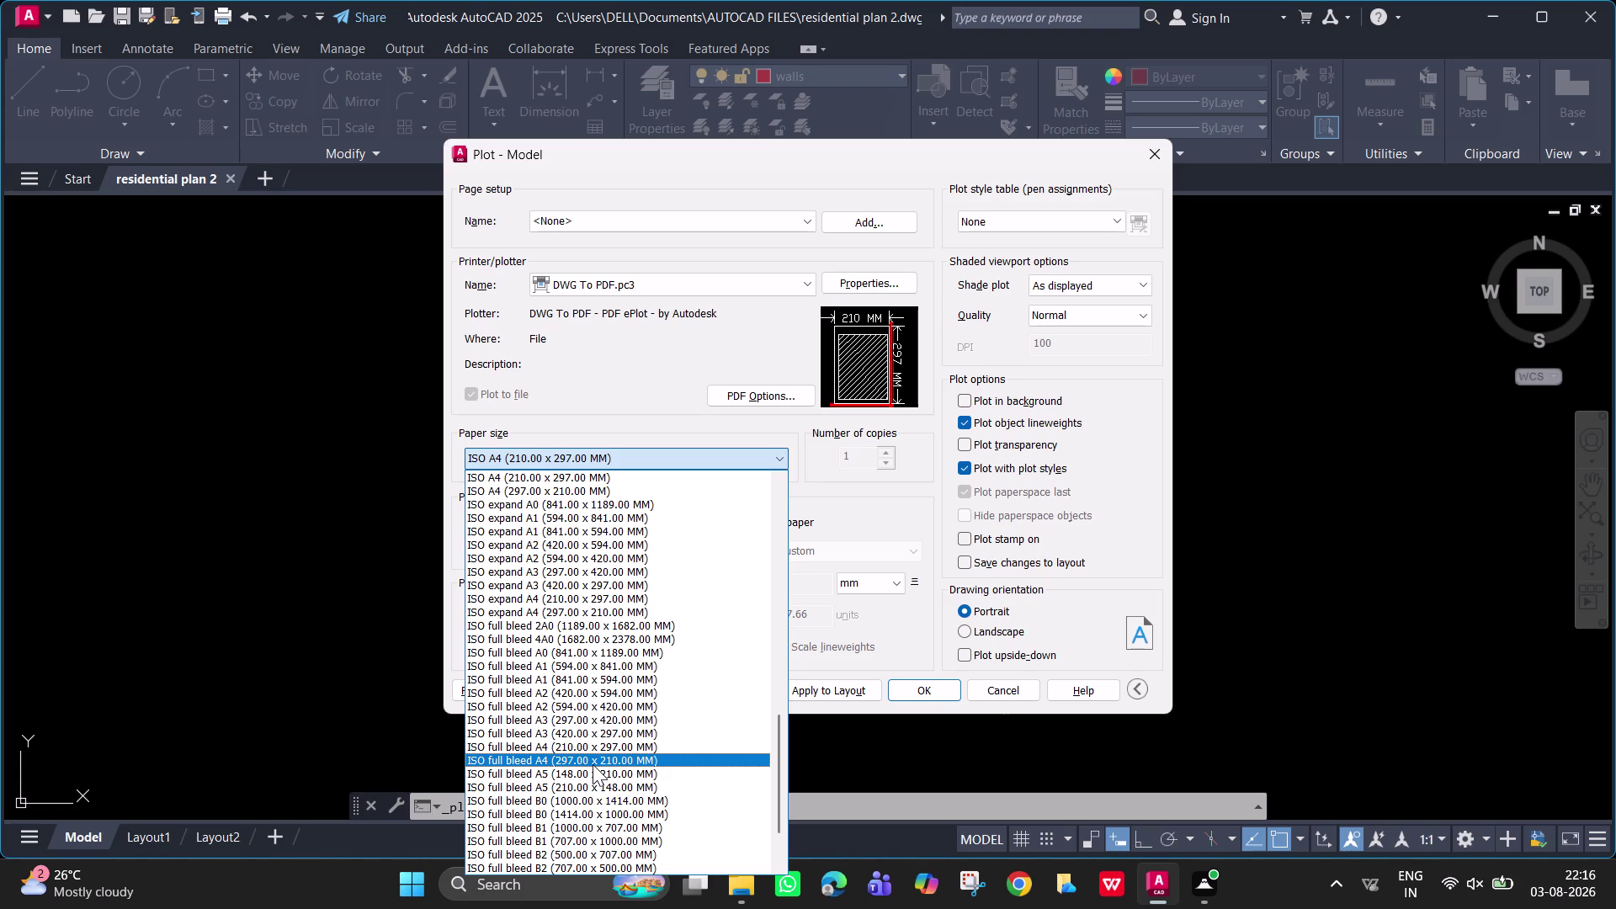
click(592, 764)
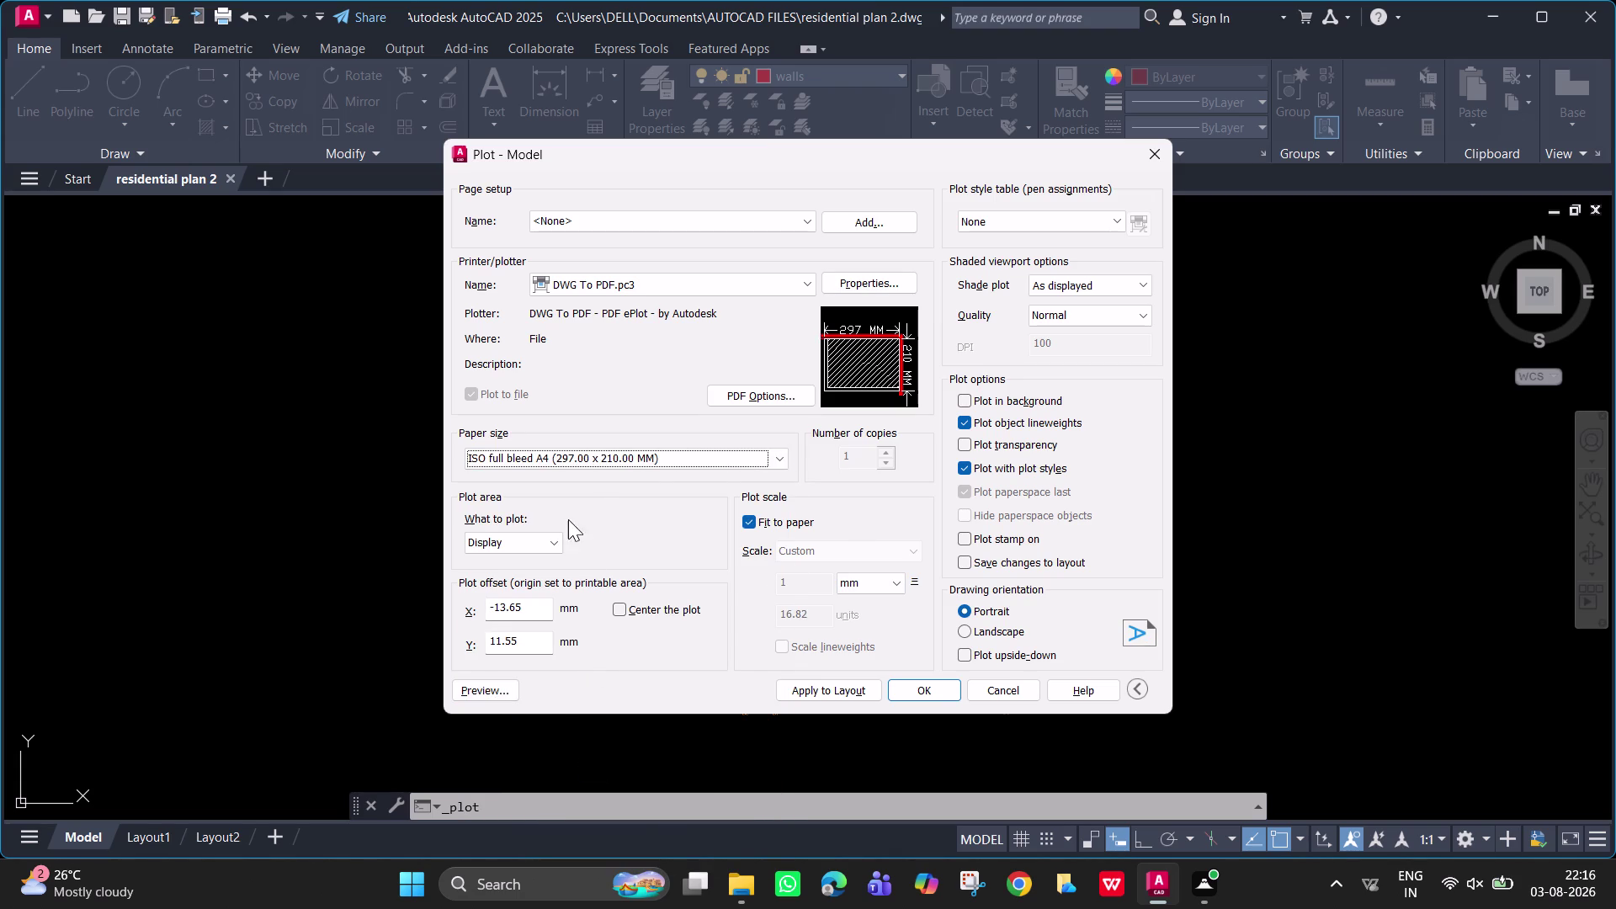
Set plot units to inches and apply acad.ctb to this layout only.
click(862, 583)
click(866, 607)
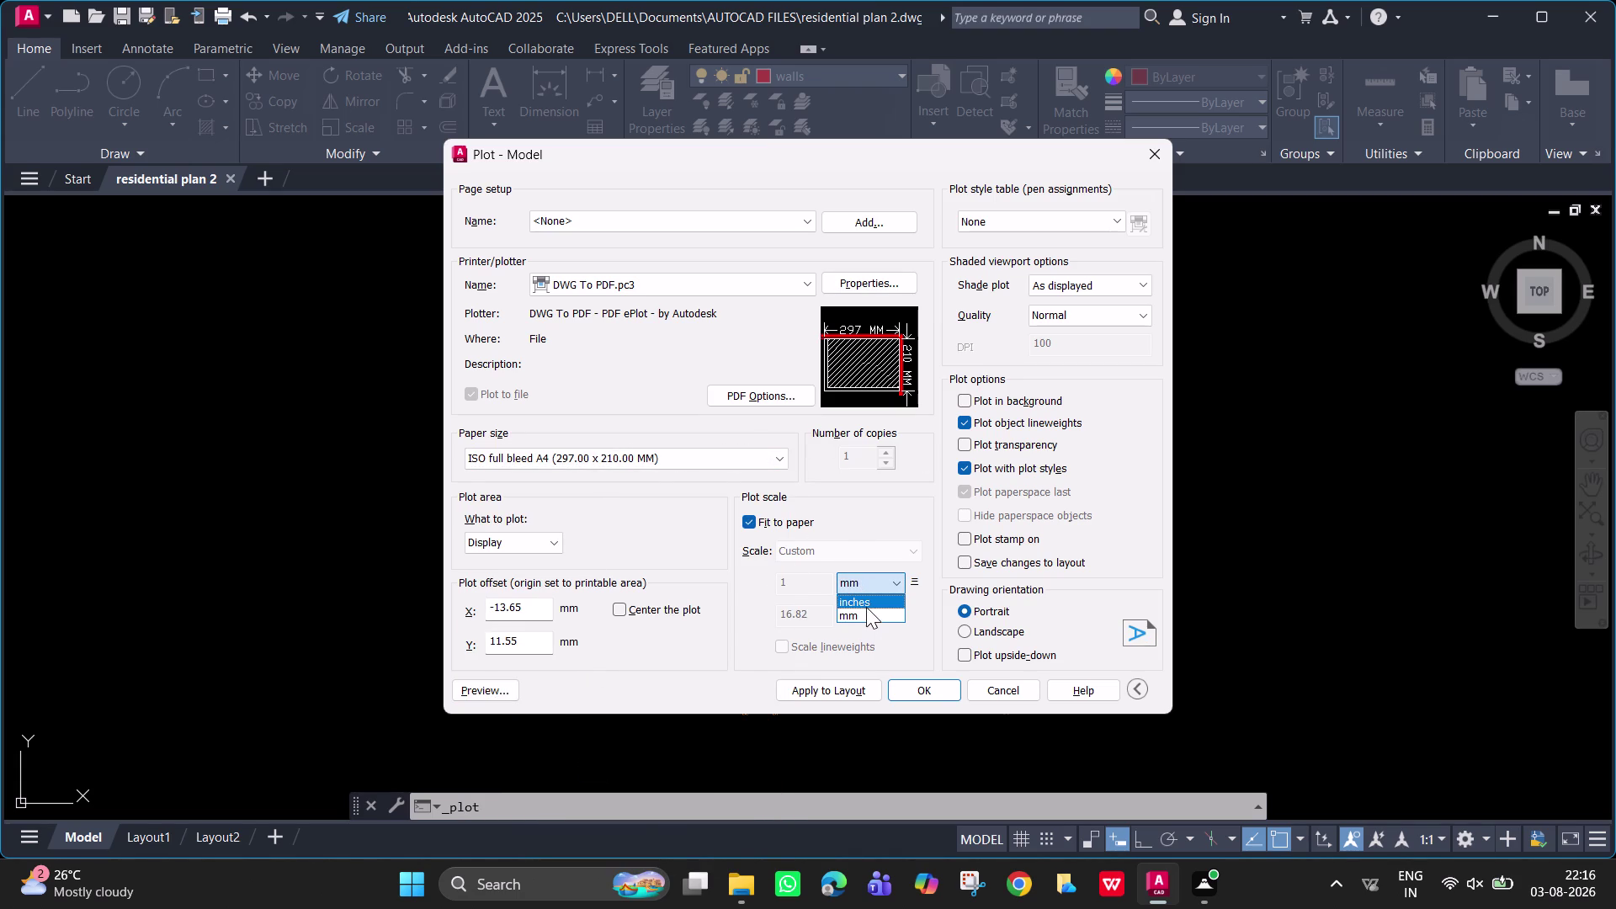
click(1063, 223)
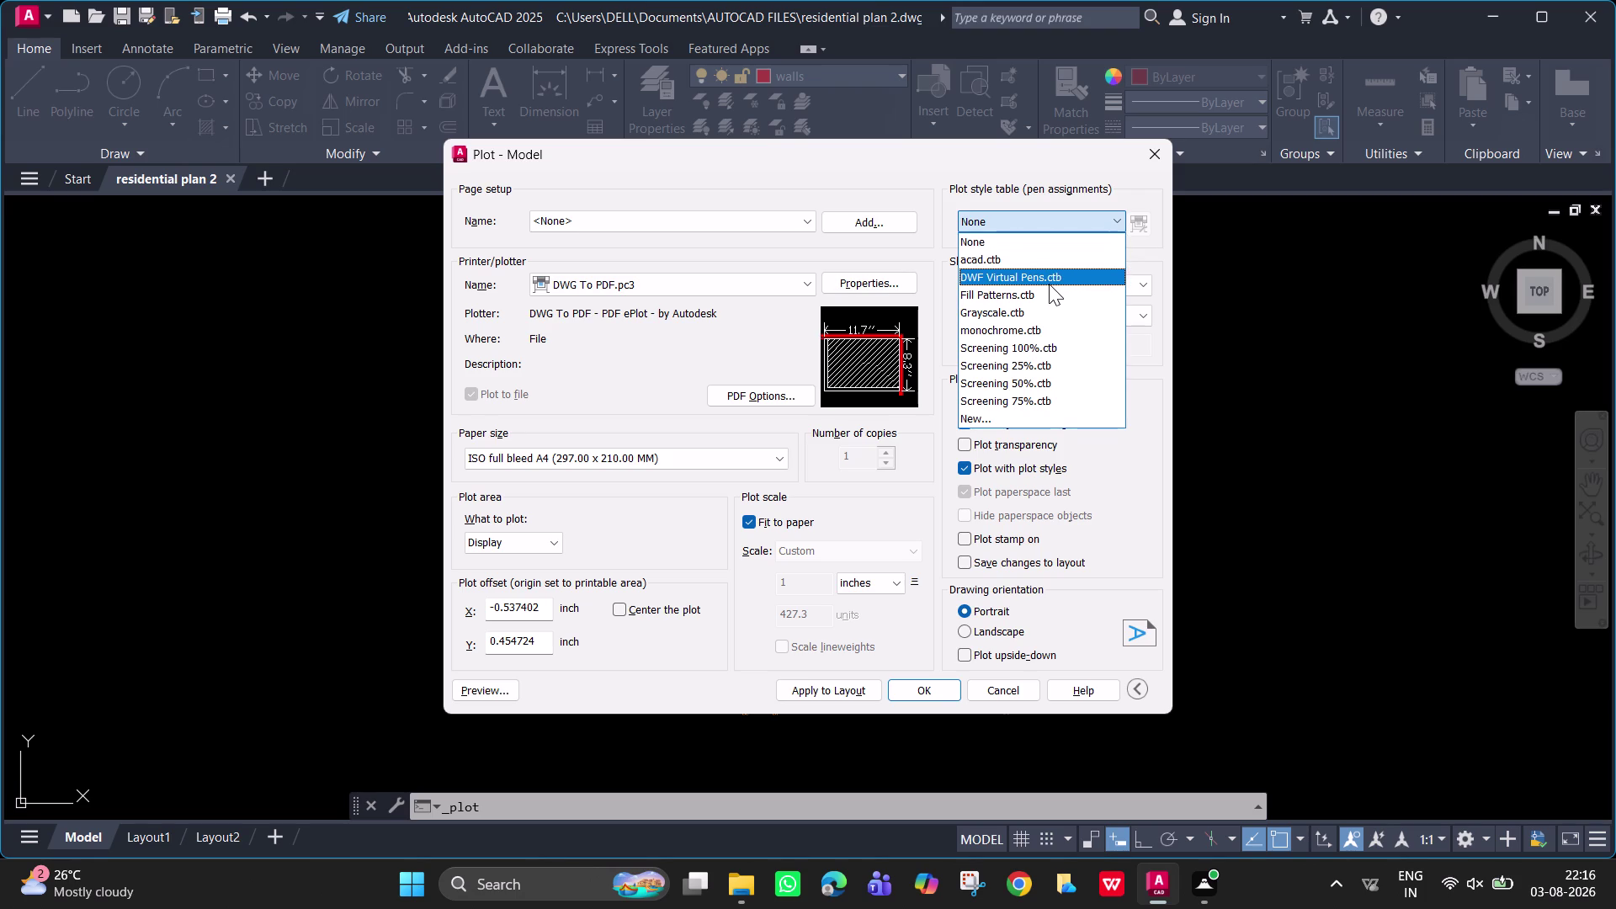
click(1031, 261)
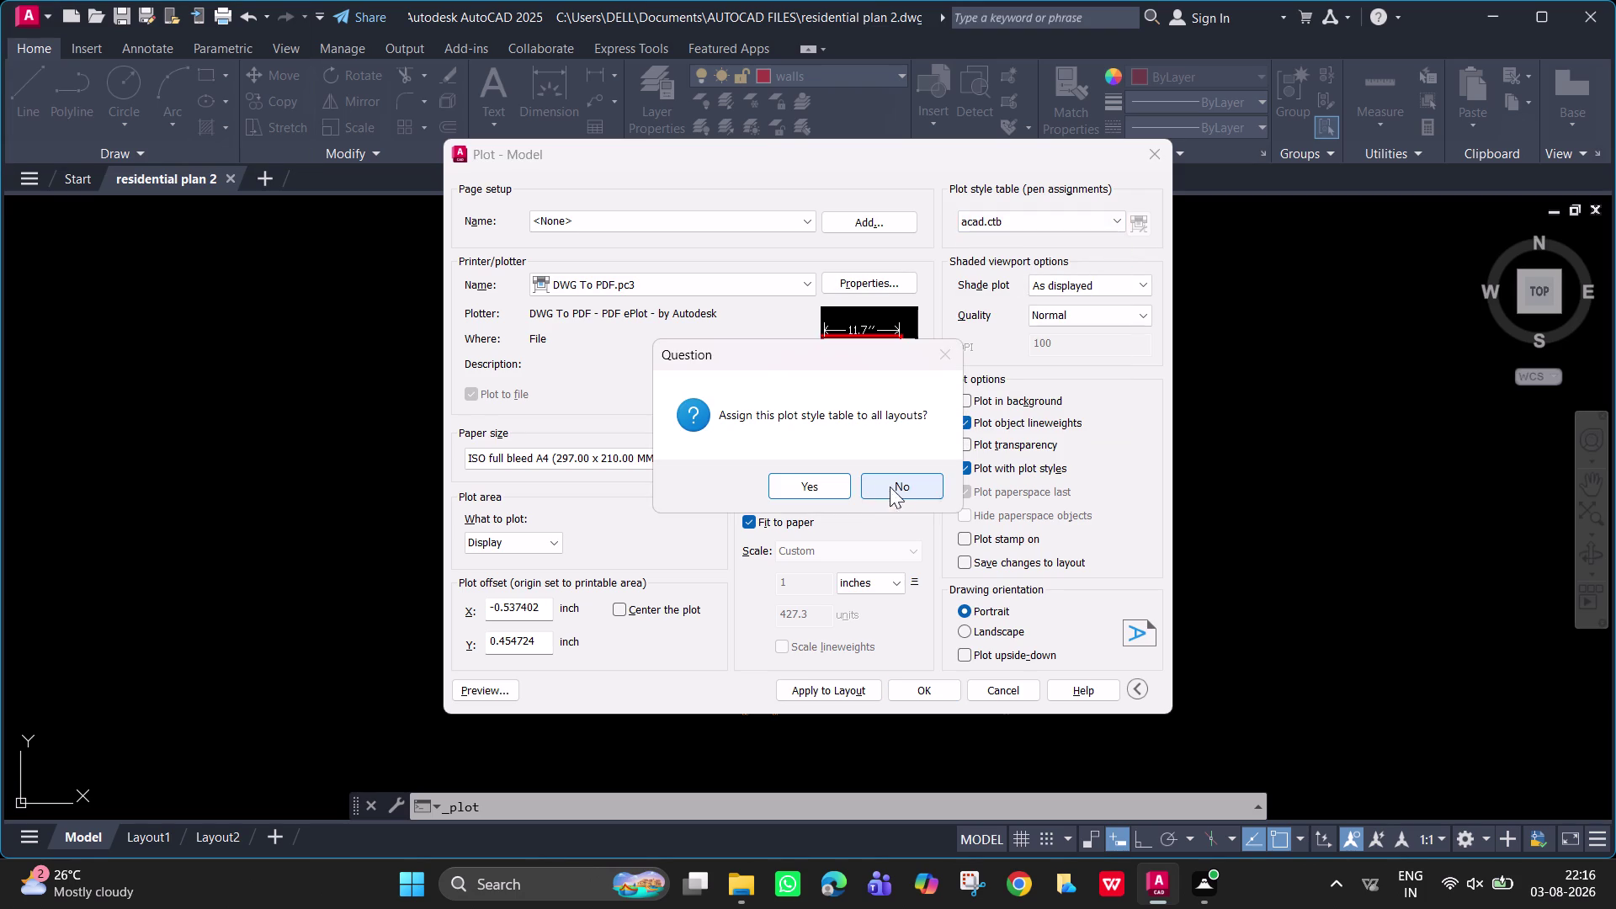
click(826, 482)
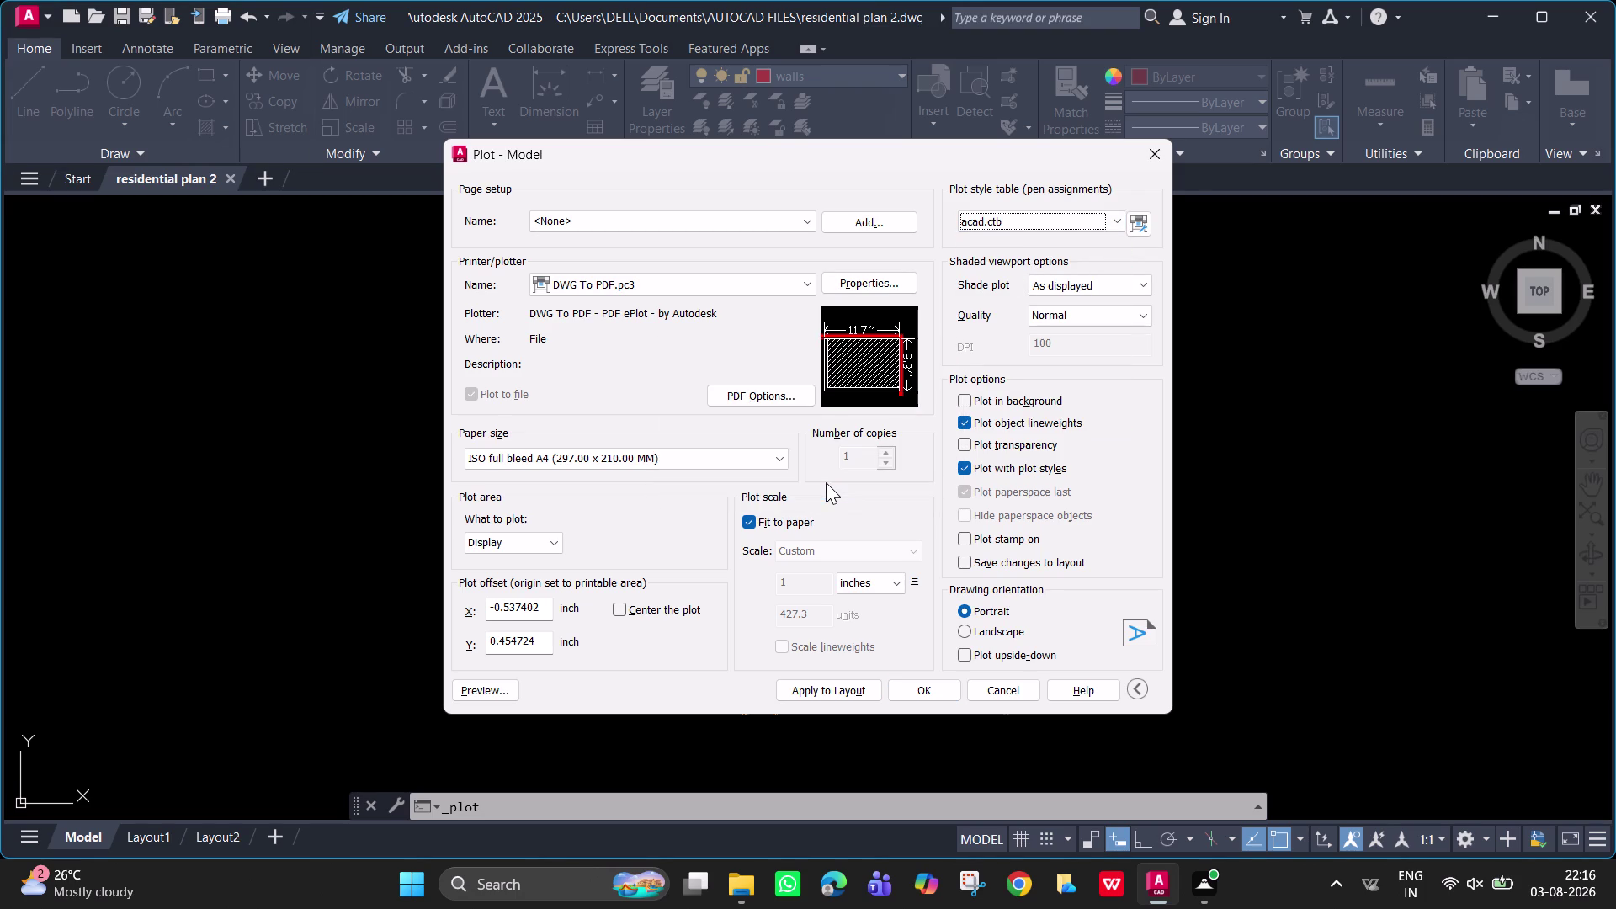
click(1157, 155)
click(147, 837)
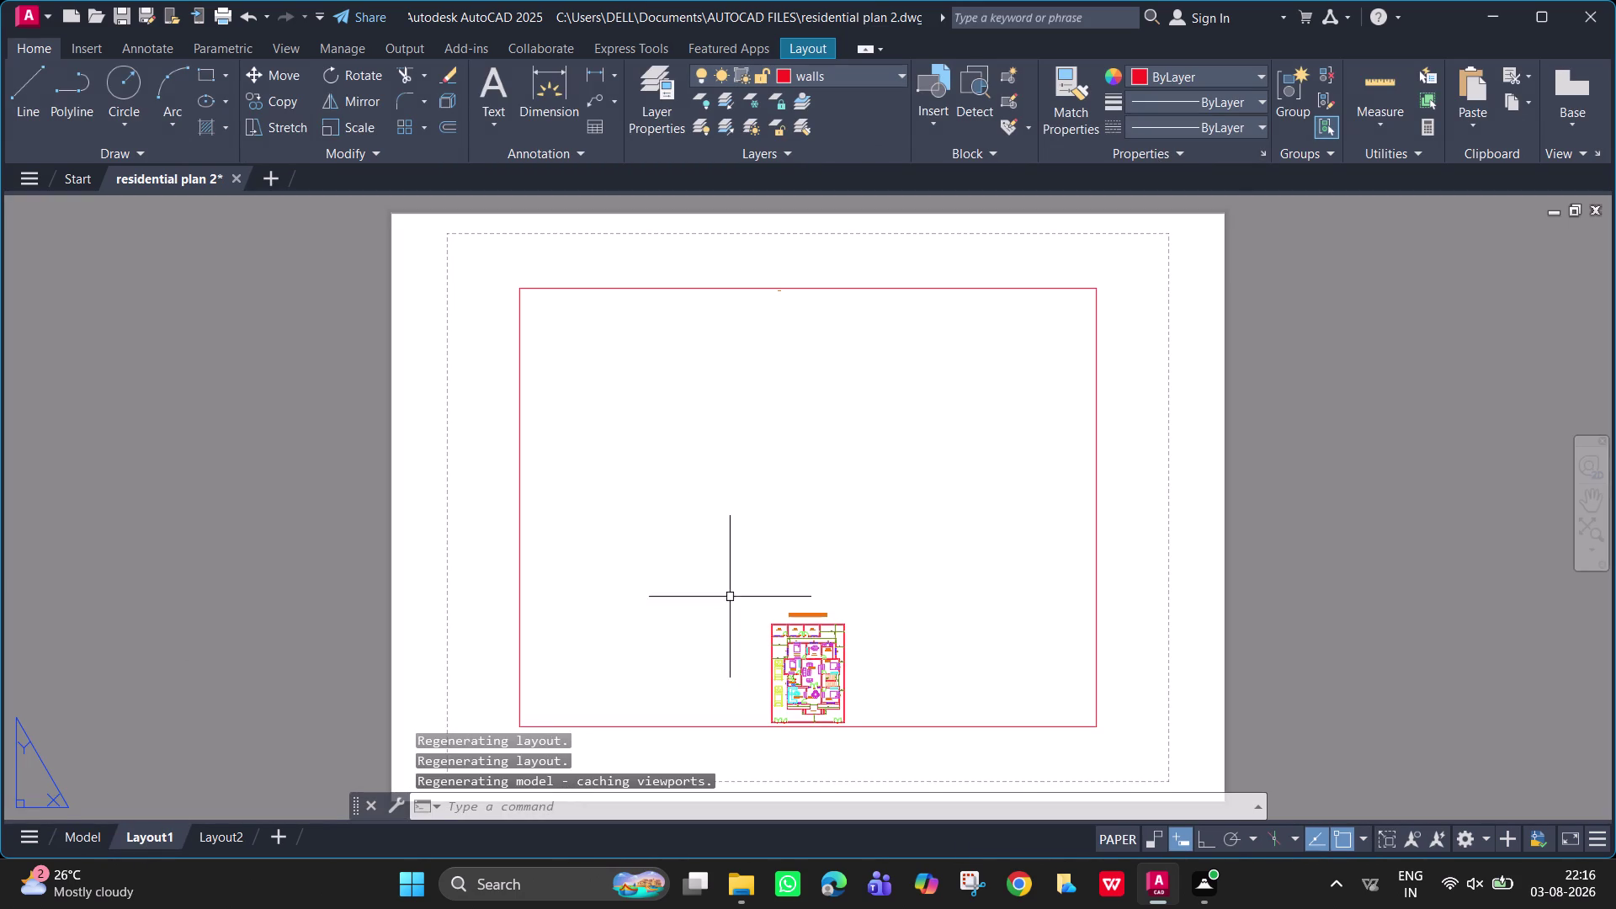
Delete the Layout2 tab and confirm its permanent removal.
middle_drag(719, 586, 717, 534)
click(225, 846)
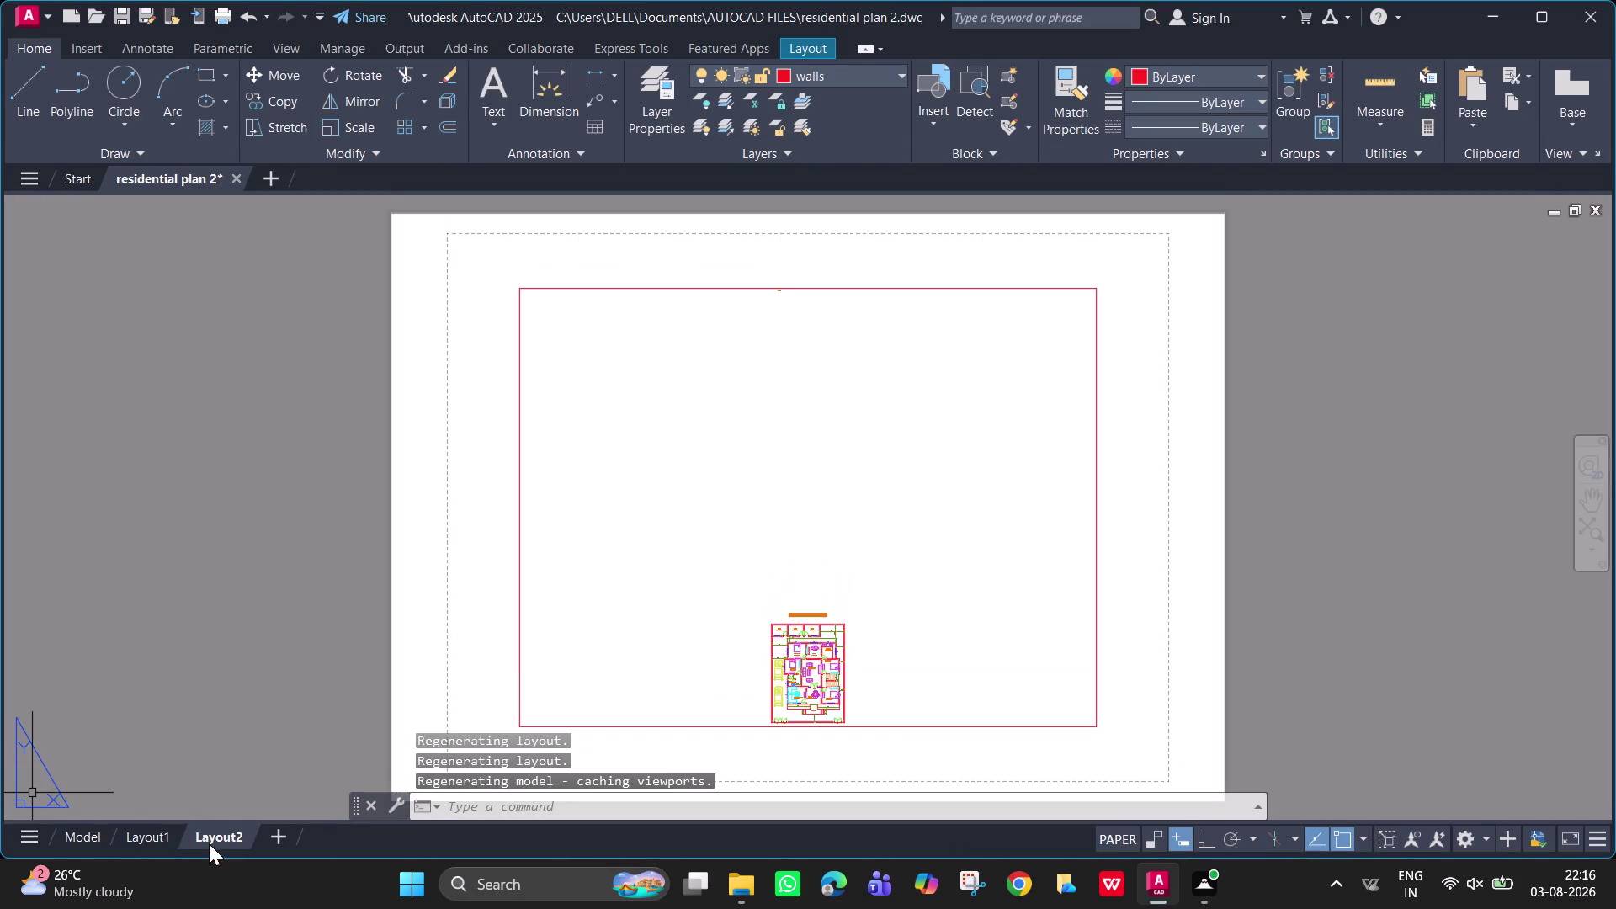
click(134, 841)
click(212, 840)
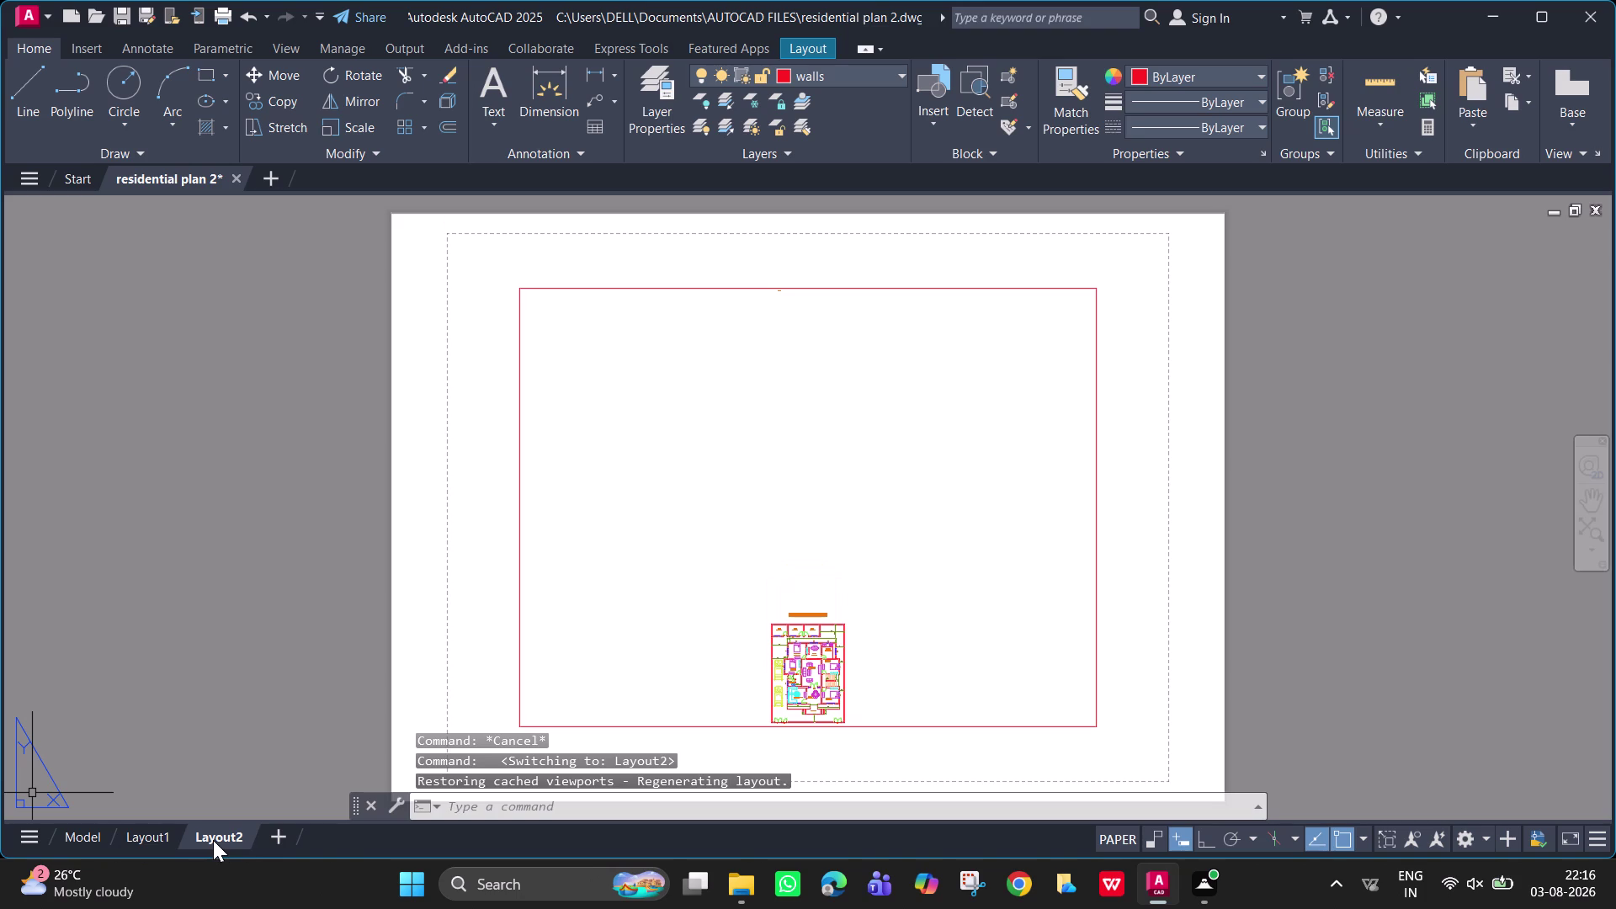
right_click(213, 840)
right_click(225, 827)
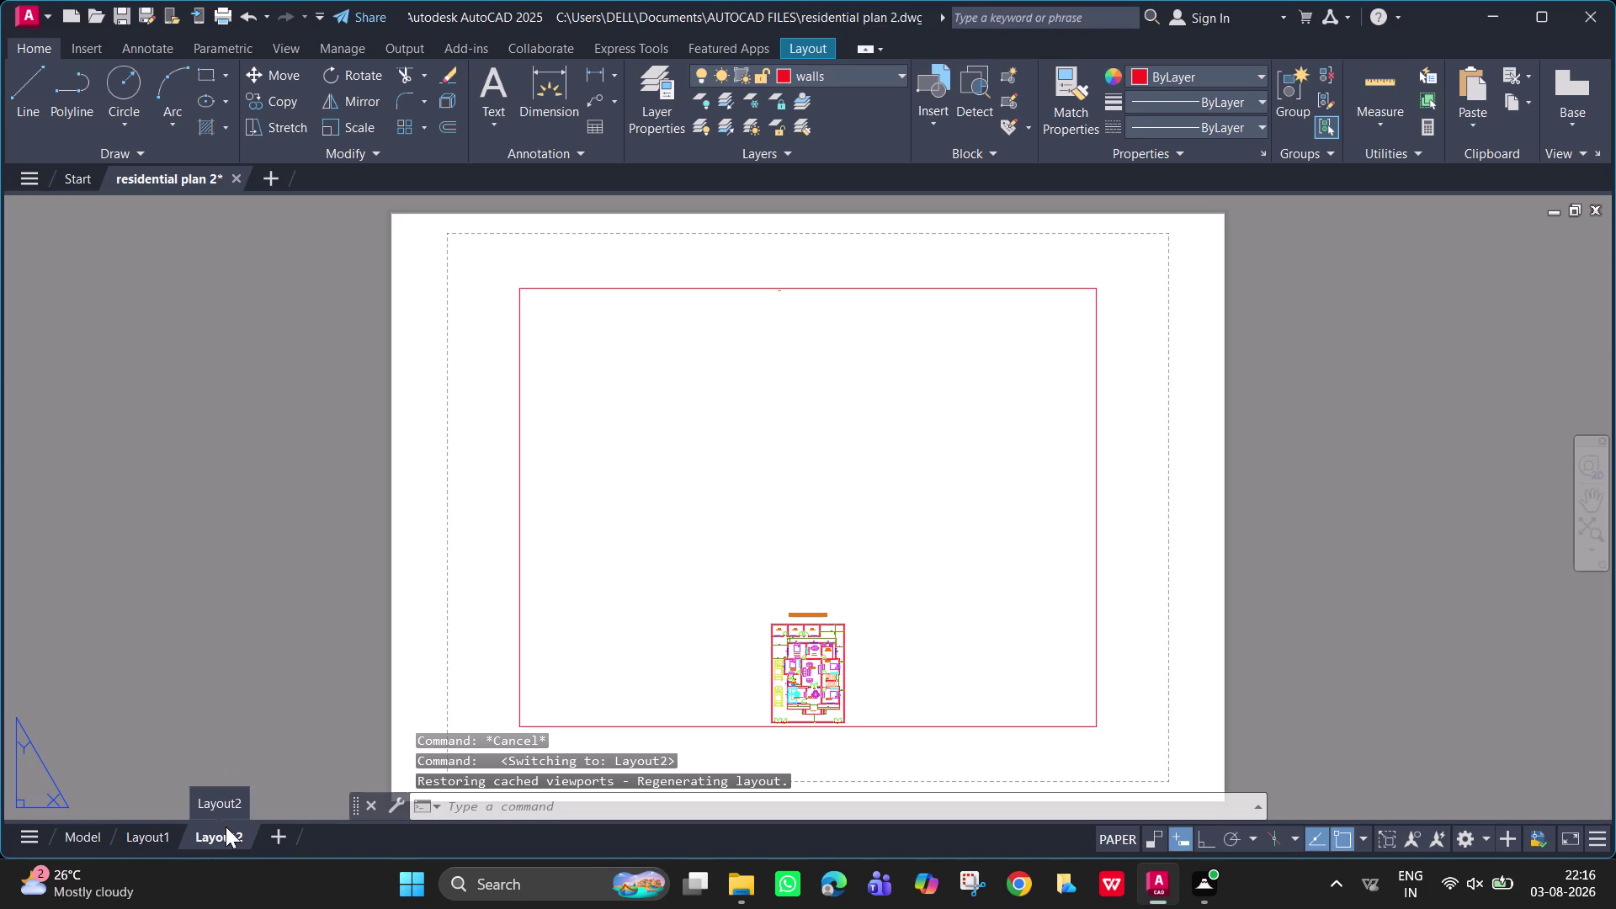
right_click(208, 846)
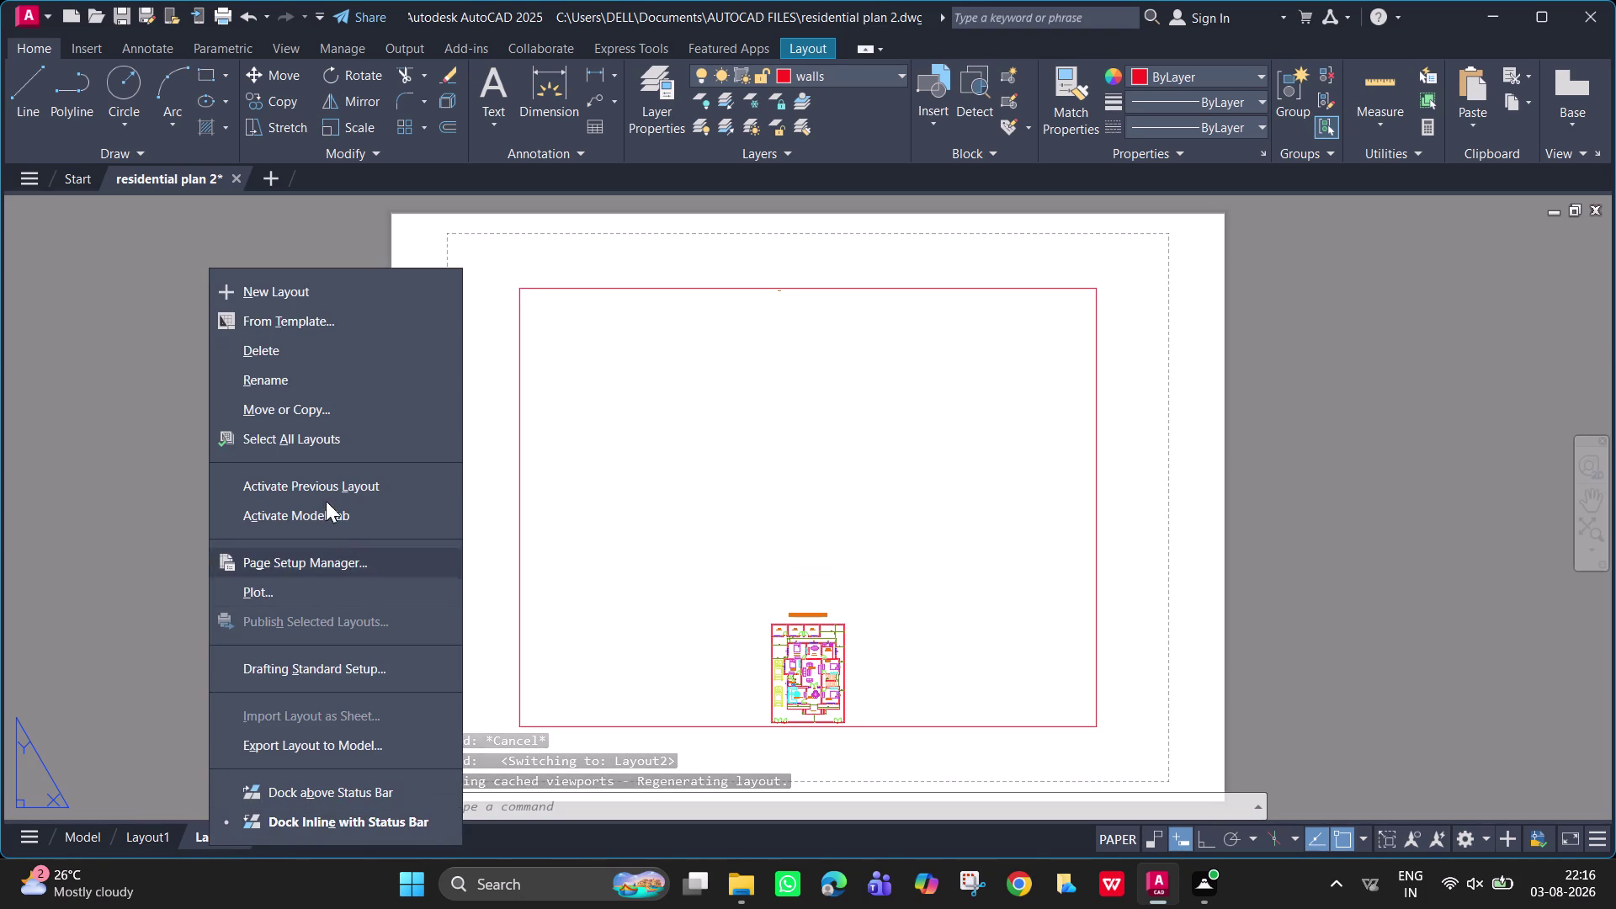
click(323, 356)
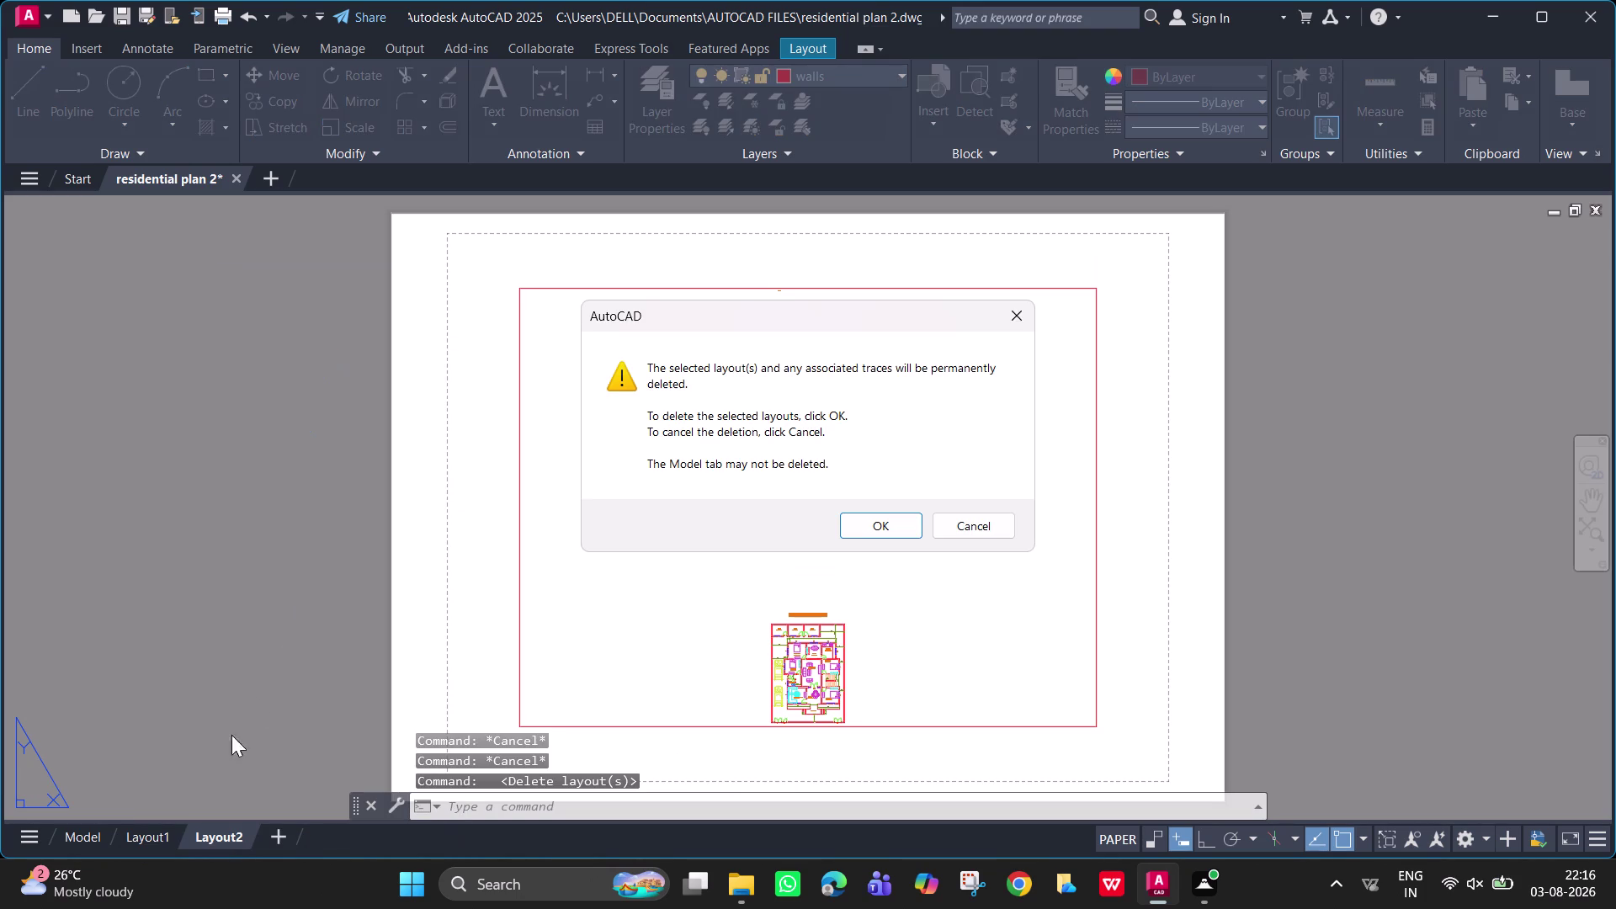
click(880, 517)
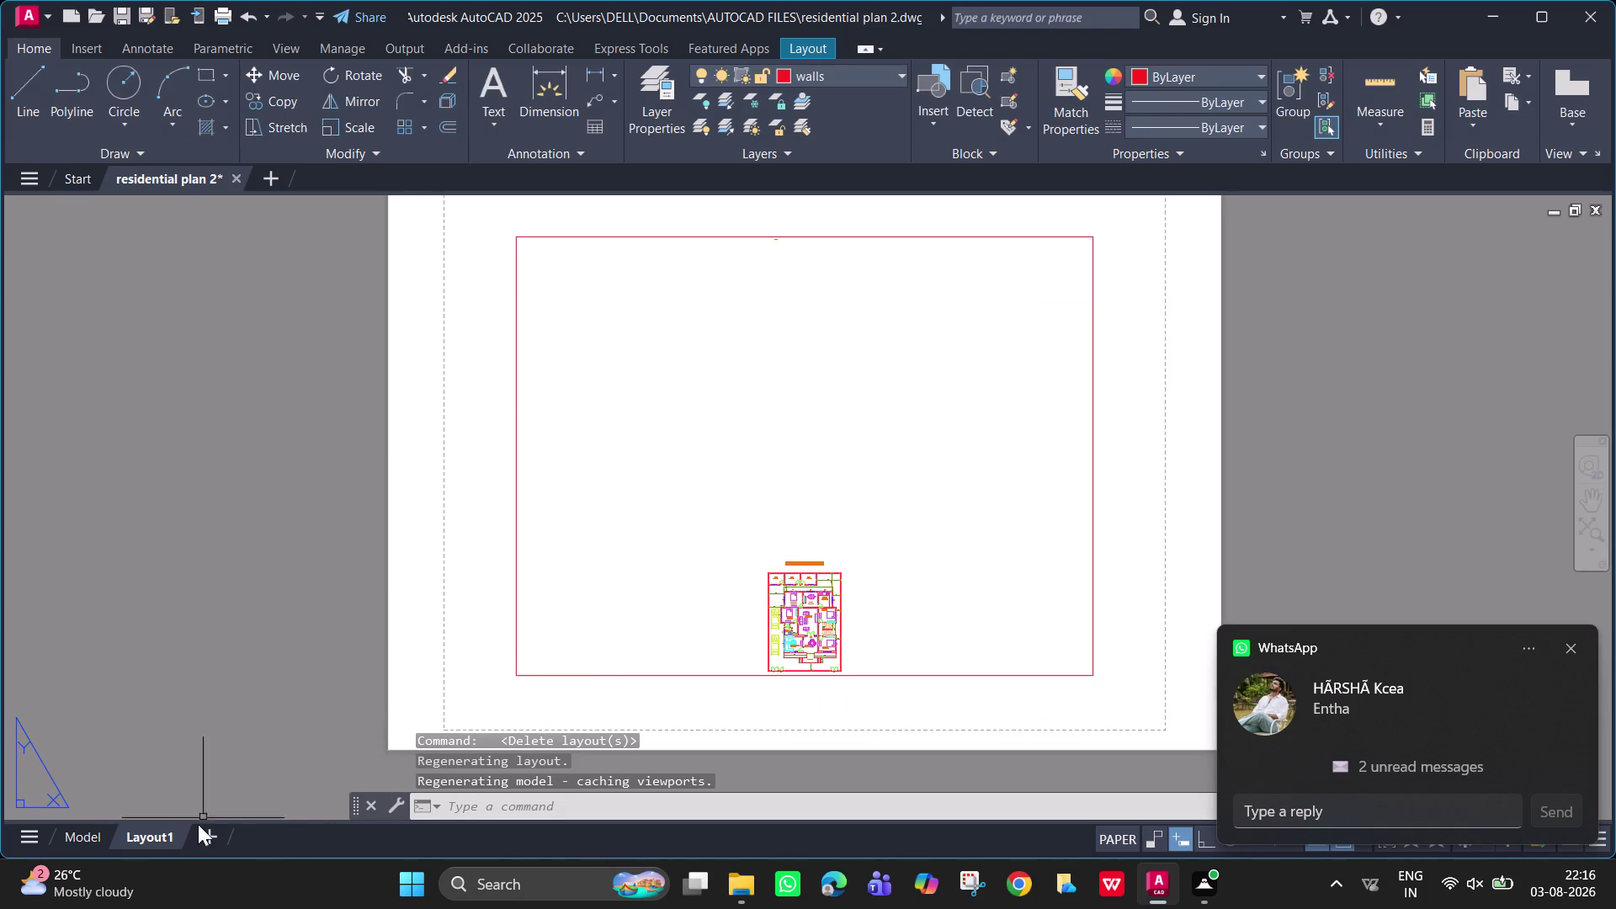
Double-click inside the Layout1 viewport to work on the plan.
double_click(951, 468)
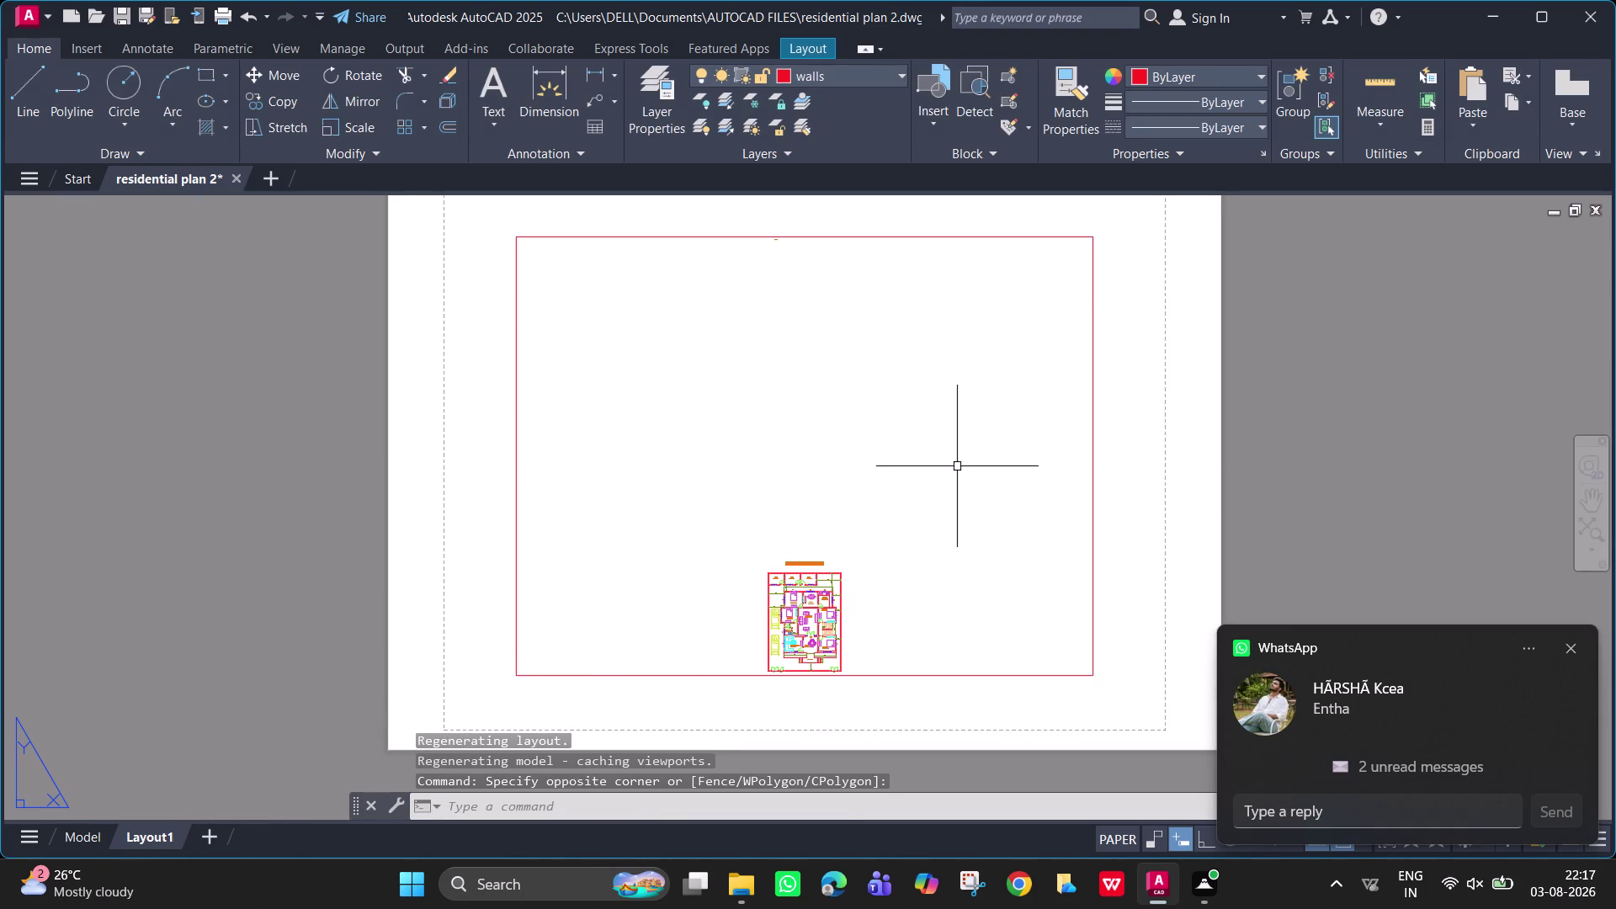
double_click(1026, 452)
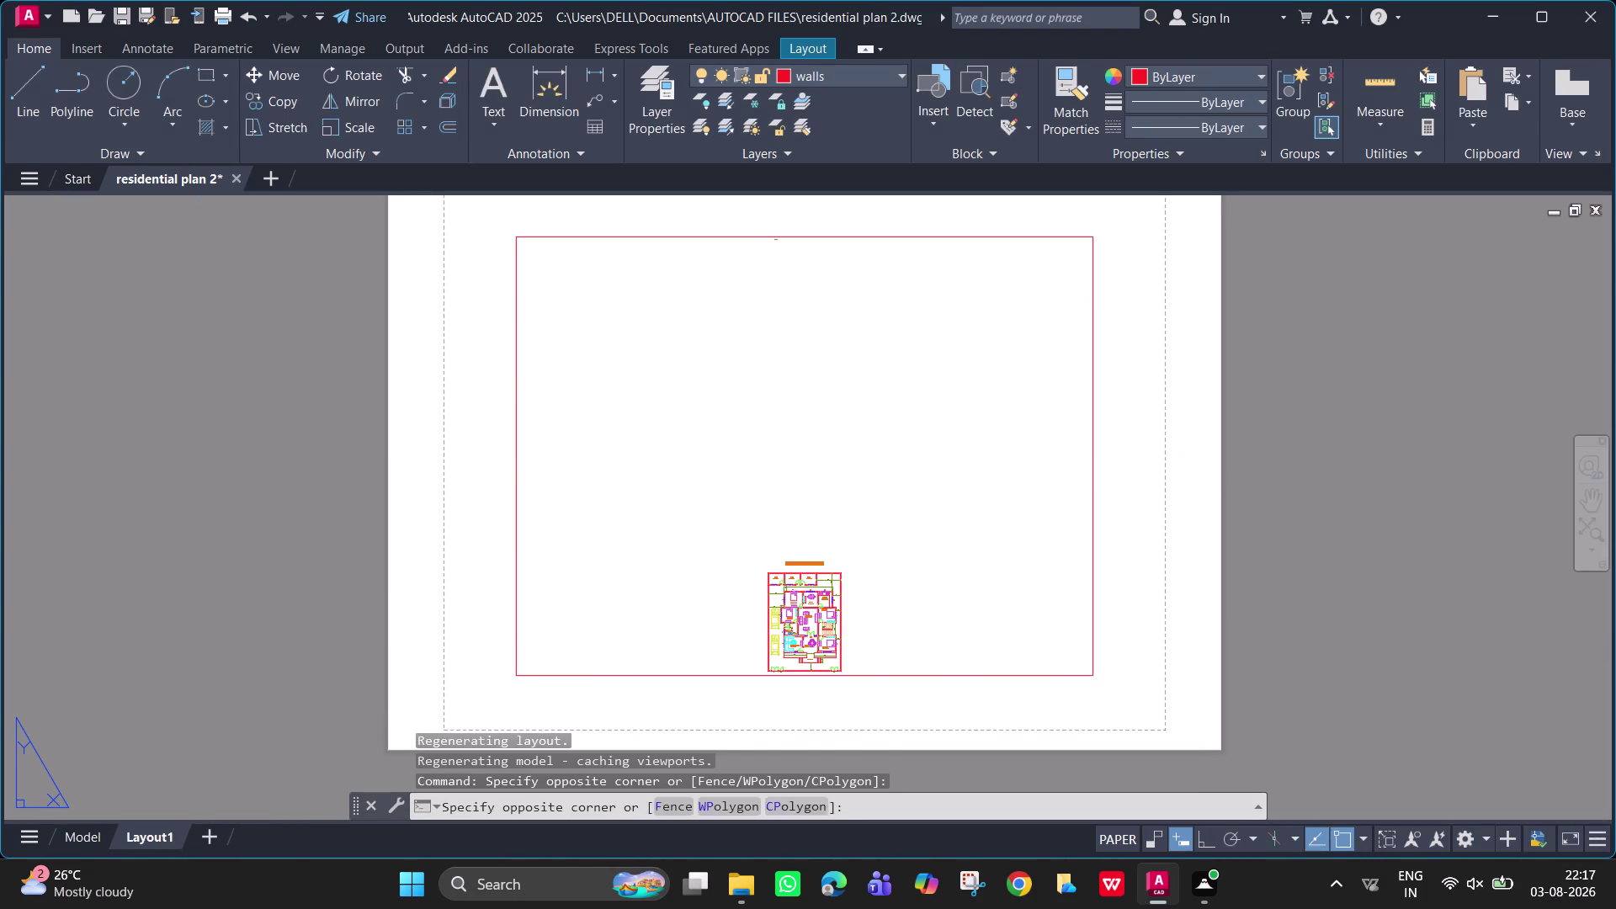
double_click(1111, 556)
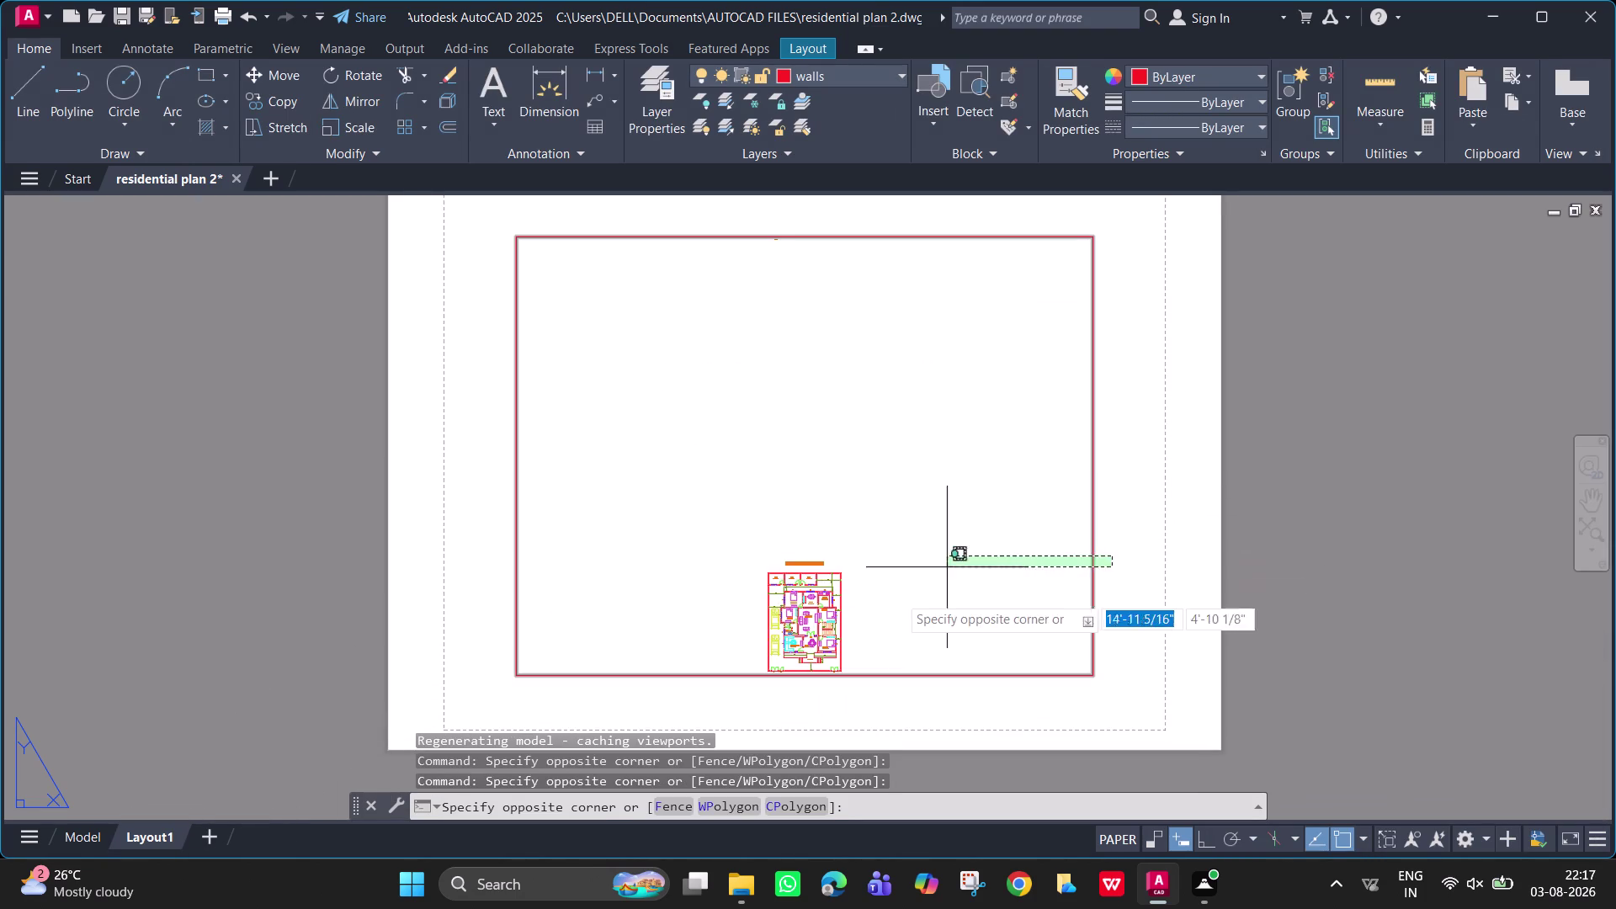
Activate the Layout1 viewport and zoom the plan up toward the frame centre.
scroll(up, 3)
scroll(down, 3)
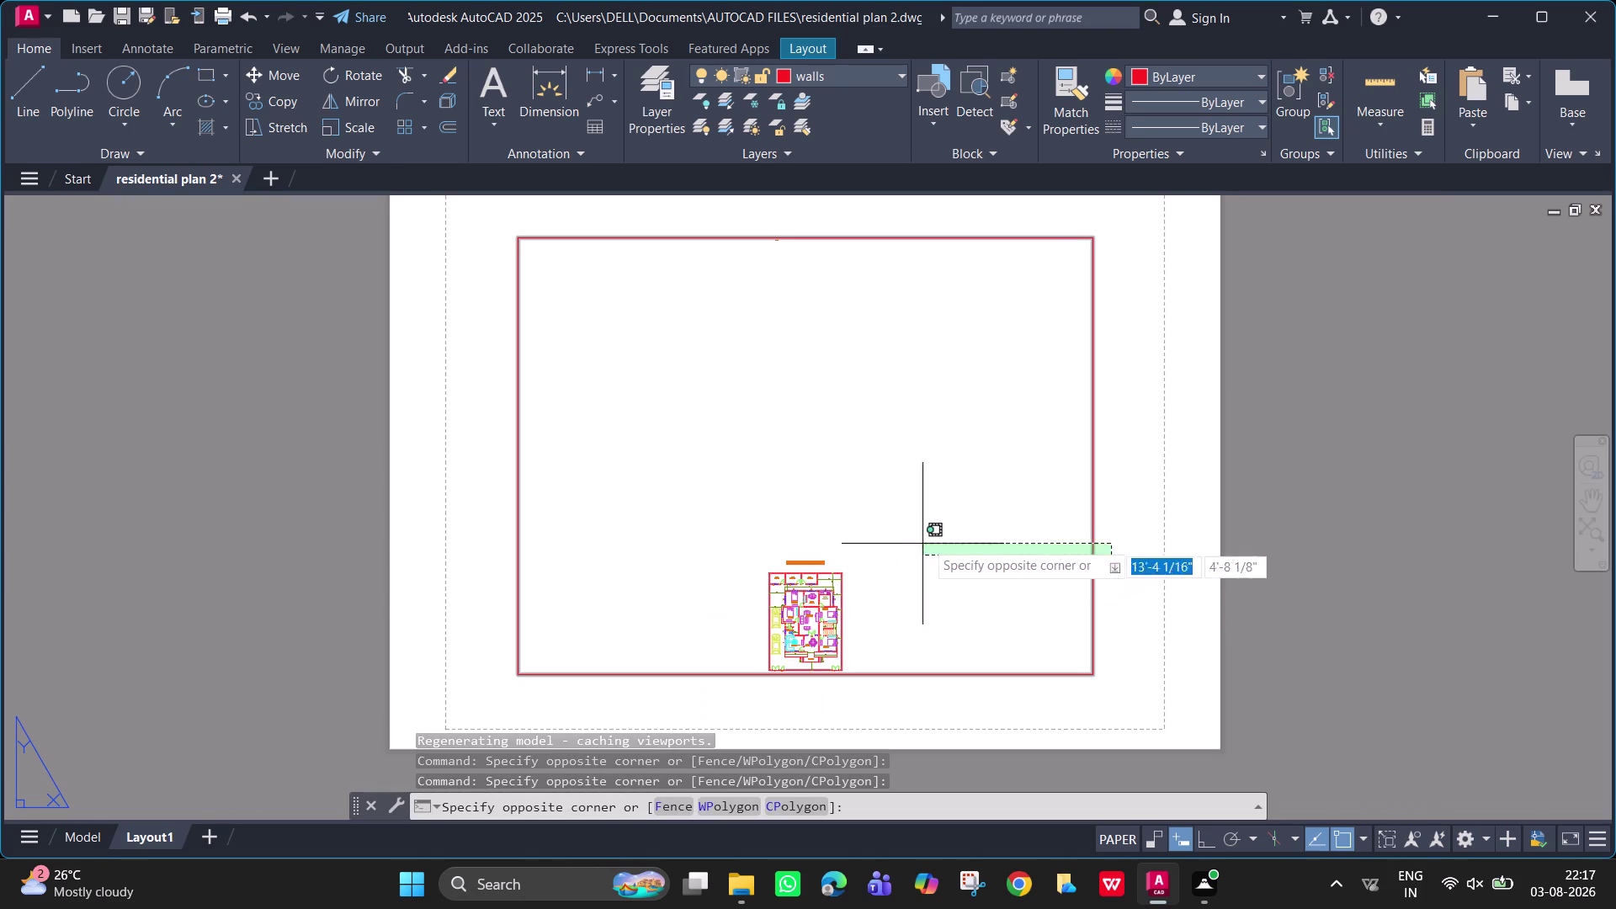
double_click(945, 510)
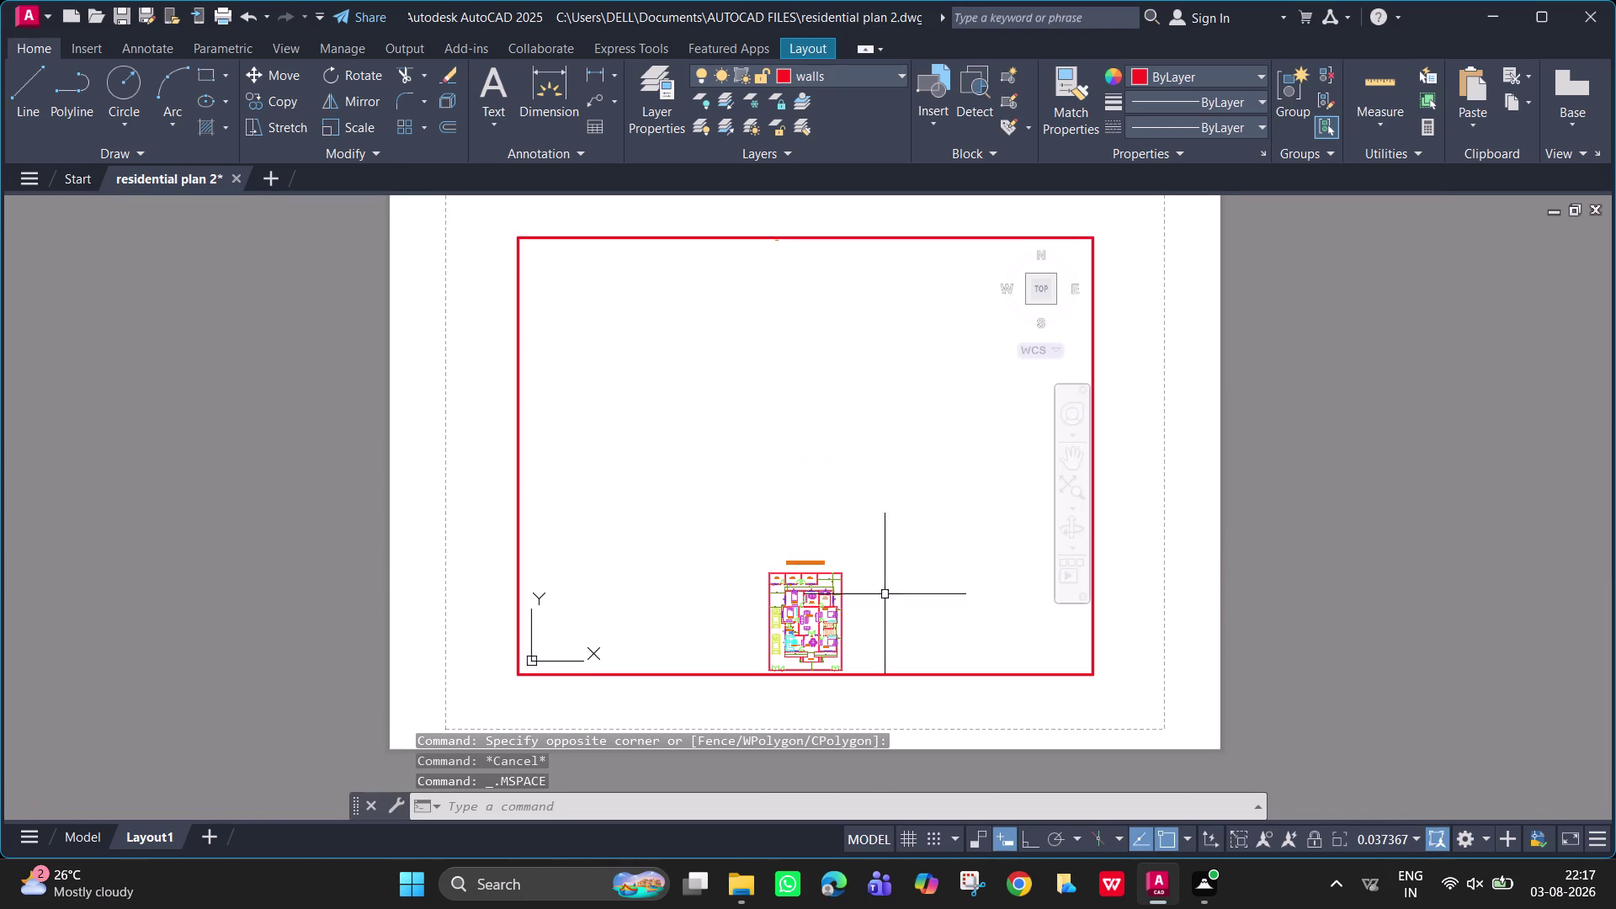
scroll(up, 3)
middle_drag(864, 599, 886, 441)
scroll(up, 3)
middle_drag(914, 453, 915, 453)
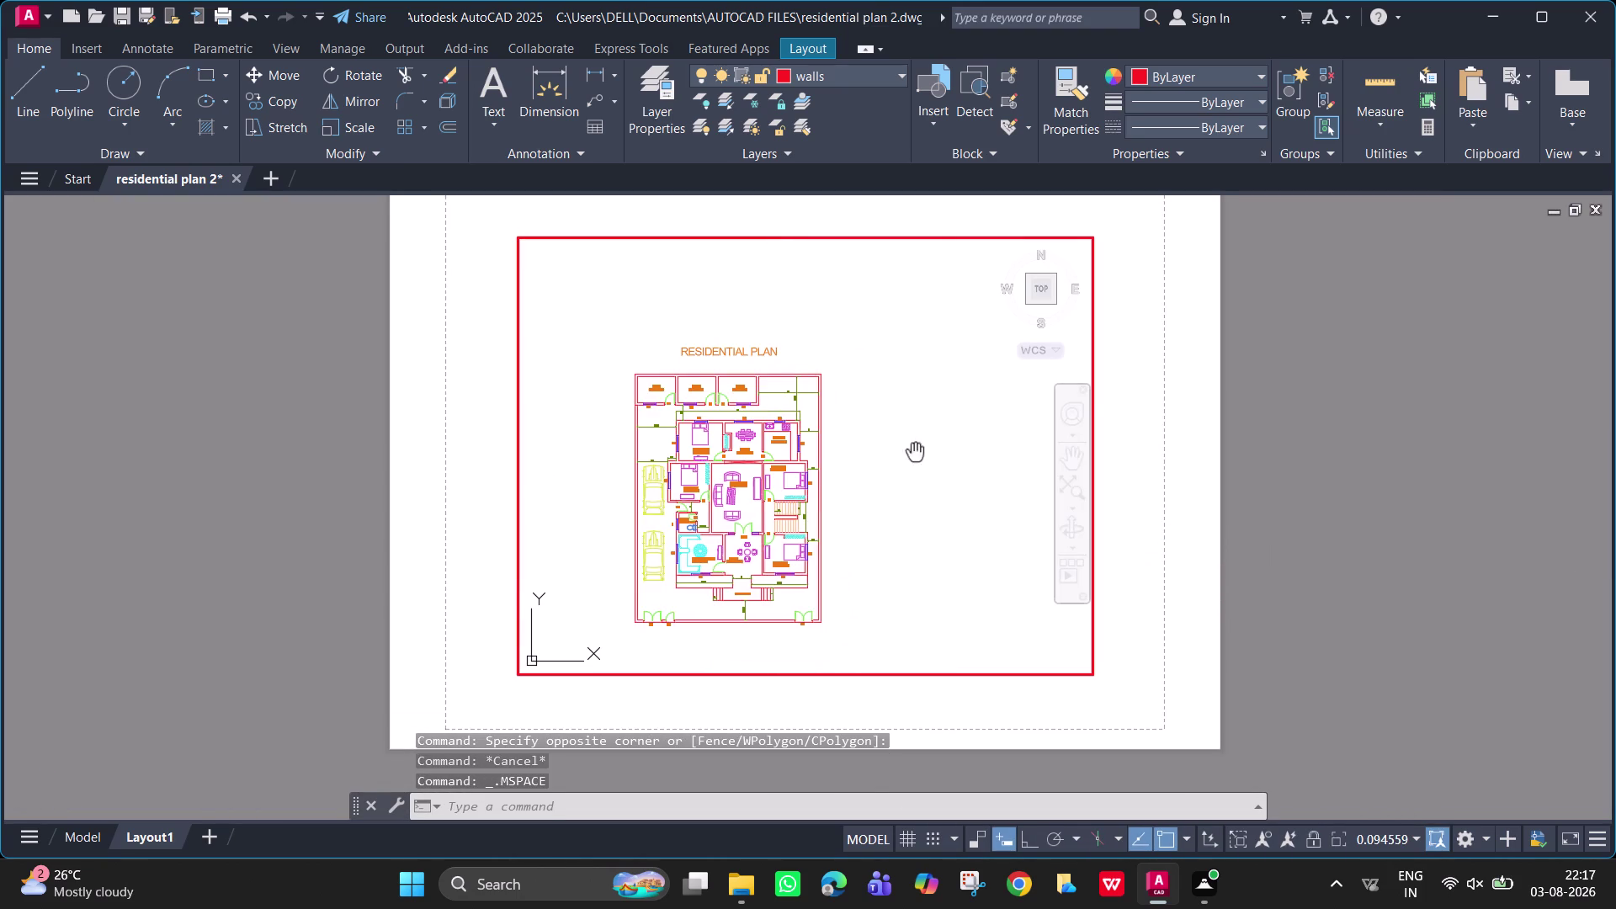
middle_drag(915, 454, 1032, 404)
scroll(up, 3)
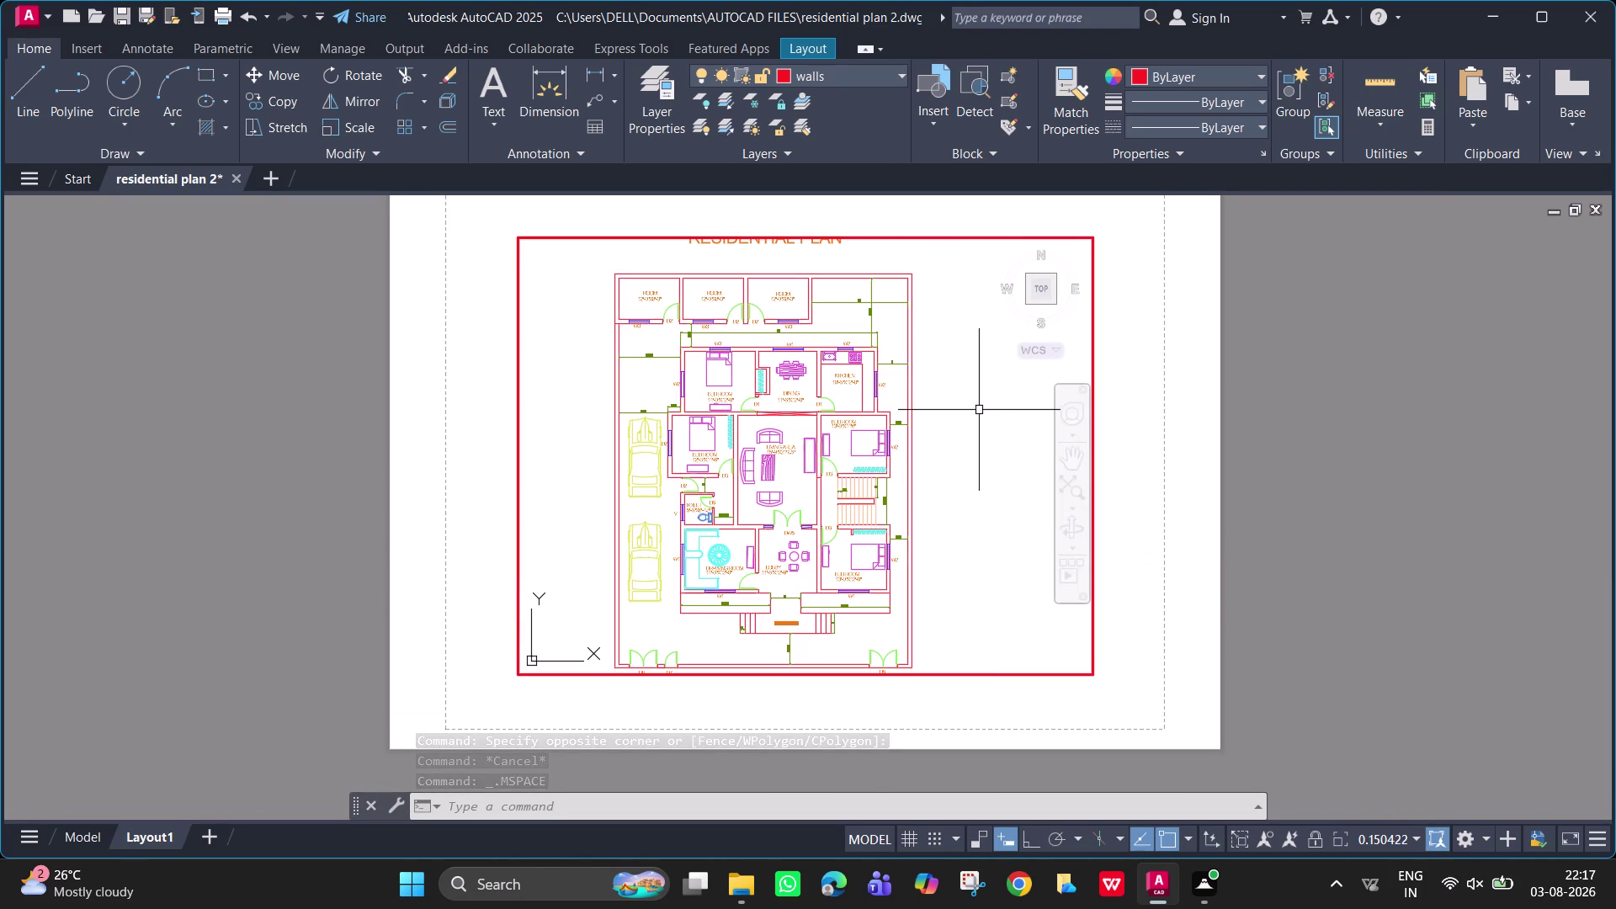
scroll(down, 3)
scroll(up, 3)
middle_drag(979, 410, 993, 425)
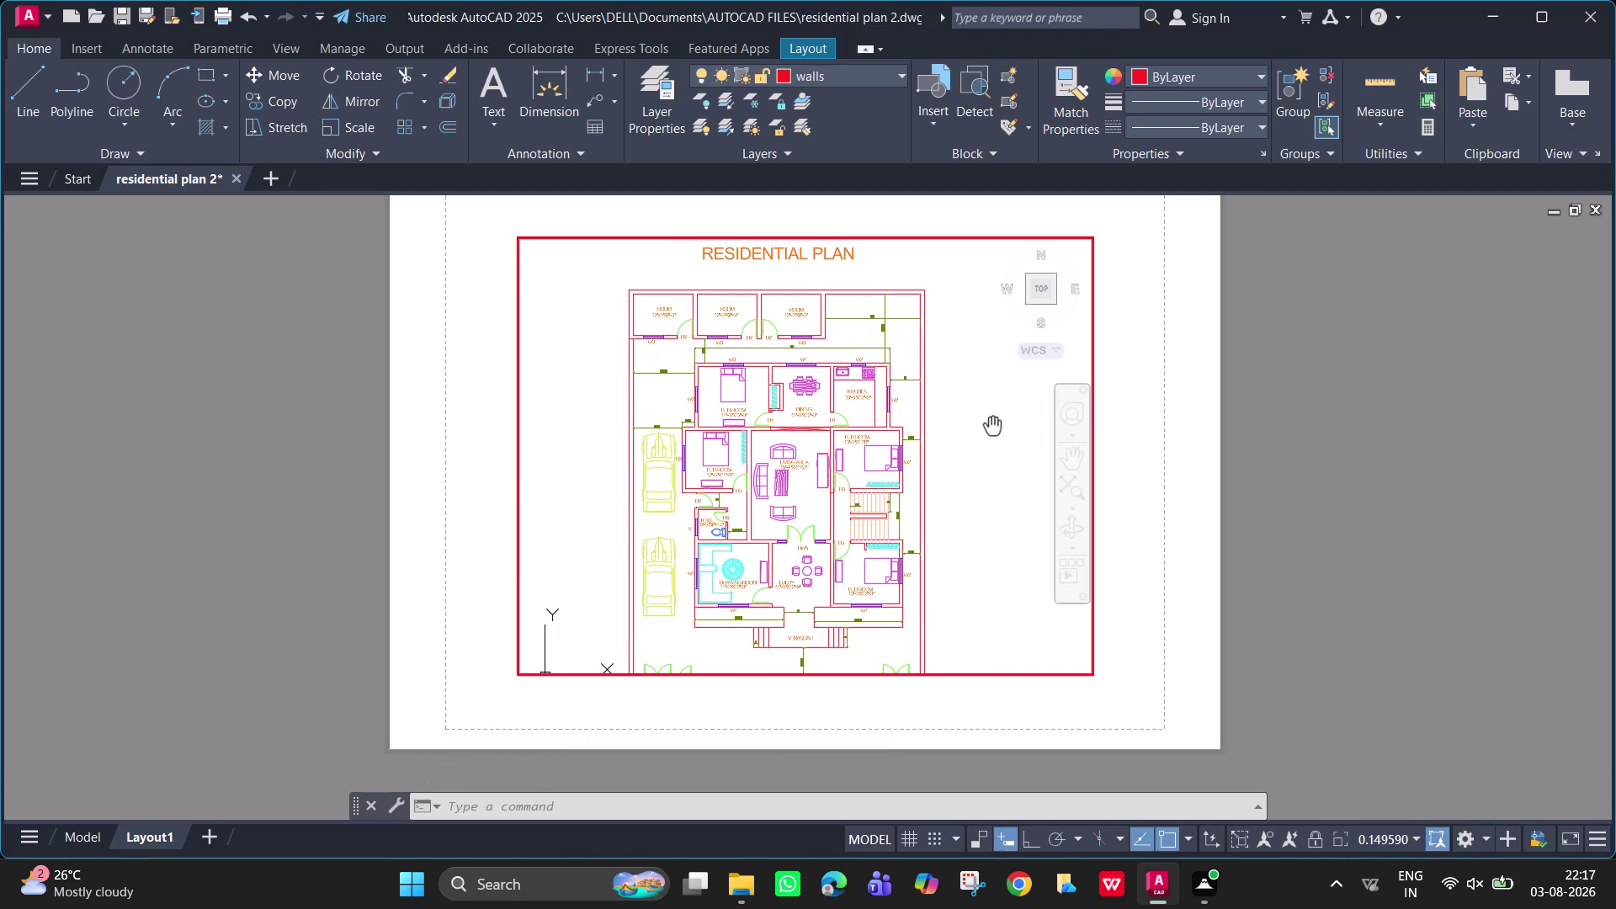
Fit the plan and its RESIDENTIAL PLAN title neatly inside the red frame, then go to Model.
middle_drag(992, 426, 992, 421)
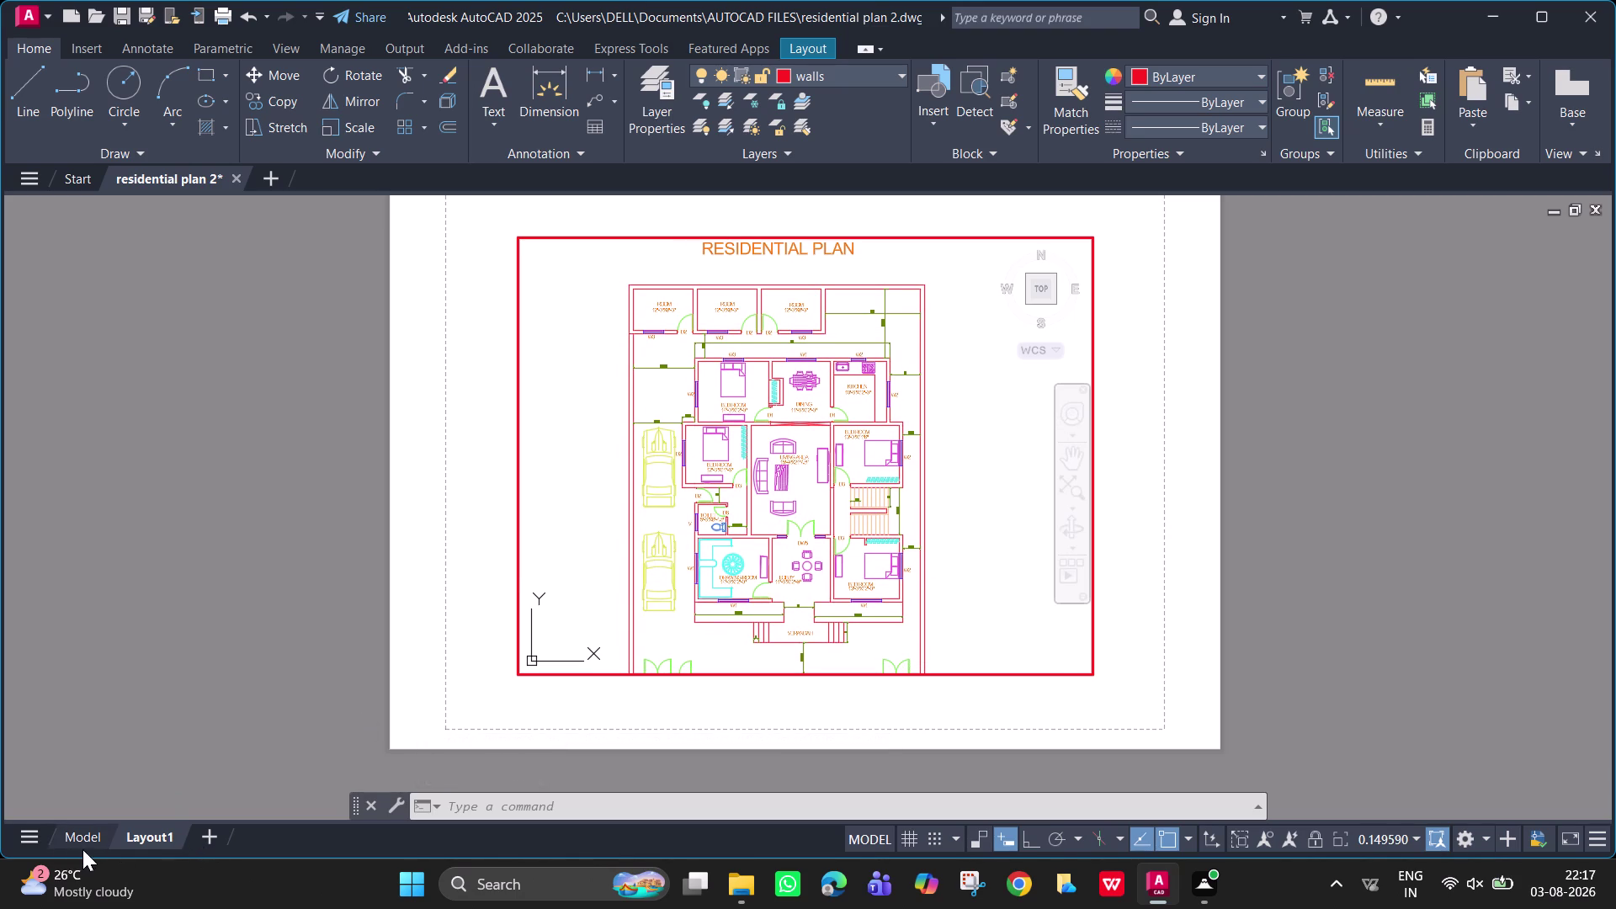
middle_drag(953, 457, 957, 452)
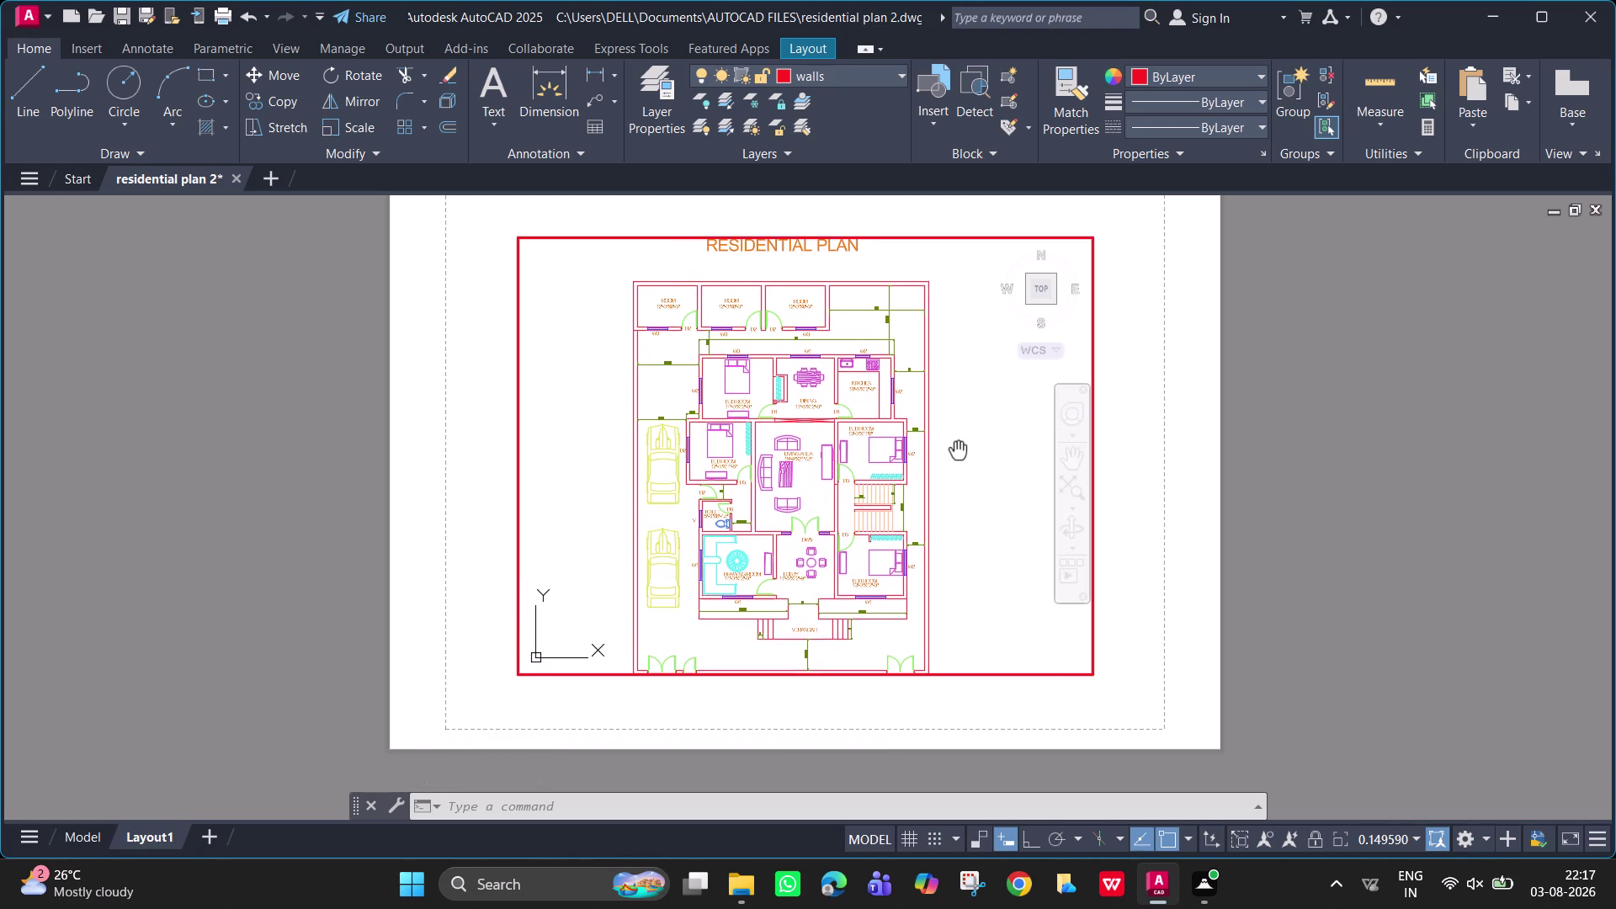
middle_drag(958, 452, 967, 459)
scroll(down, 3)
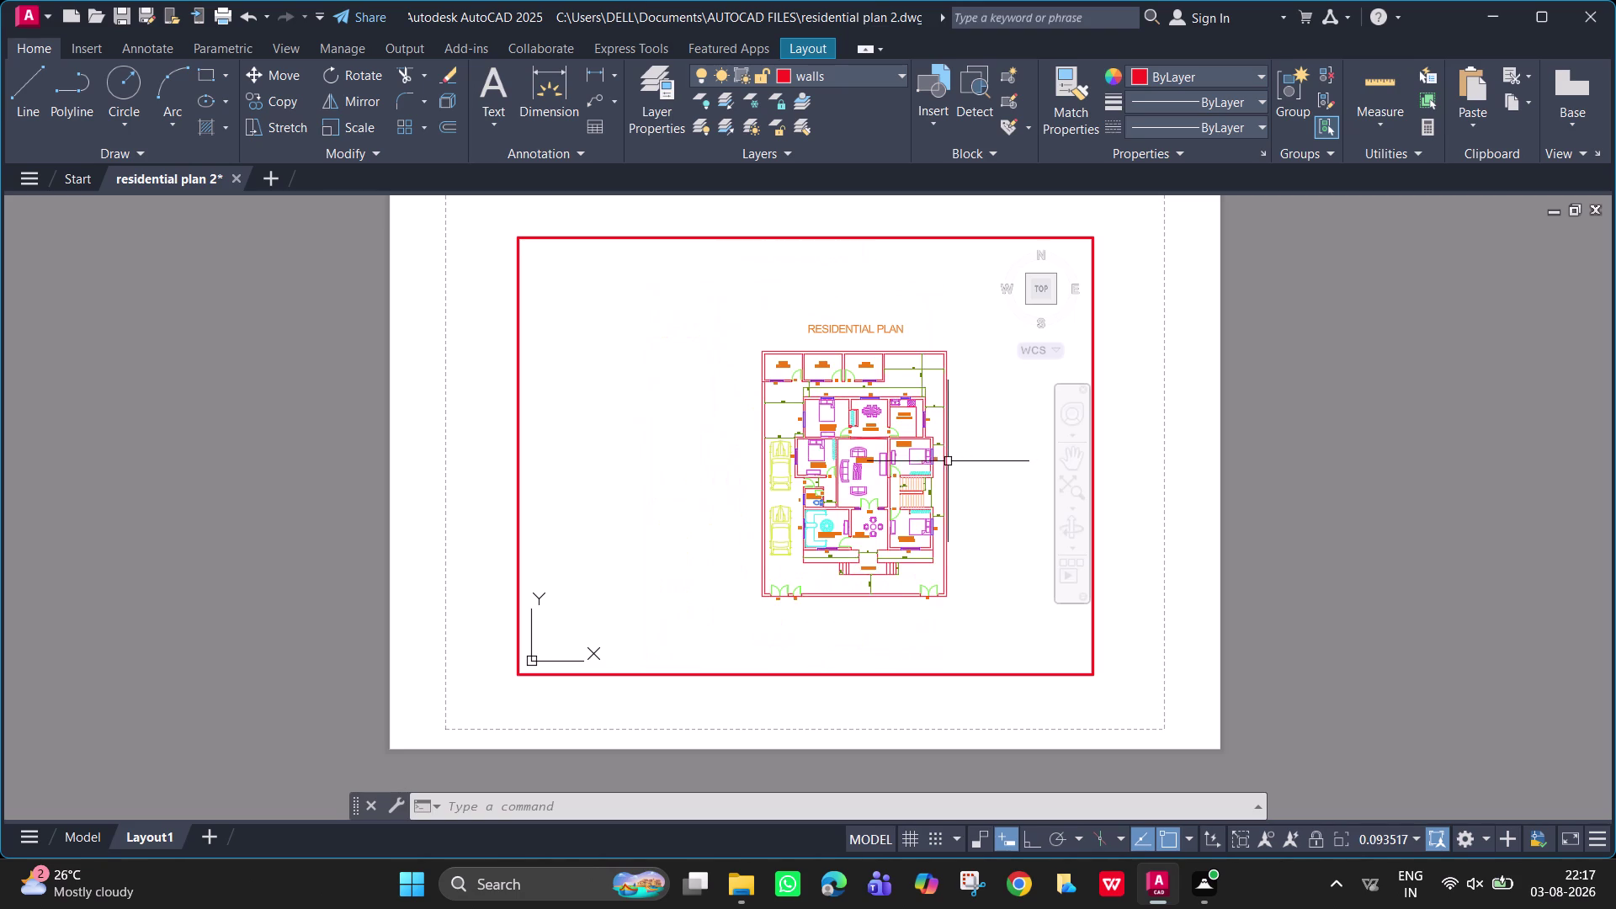
middle_drag(931, 466, 898, 464)
scroll(up, 3)
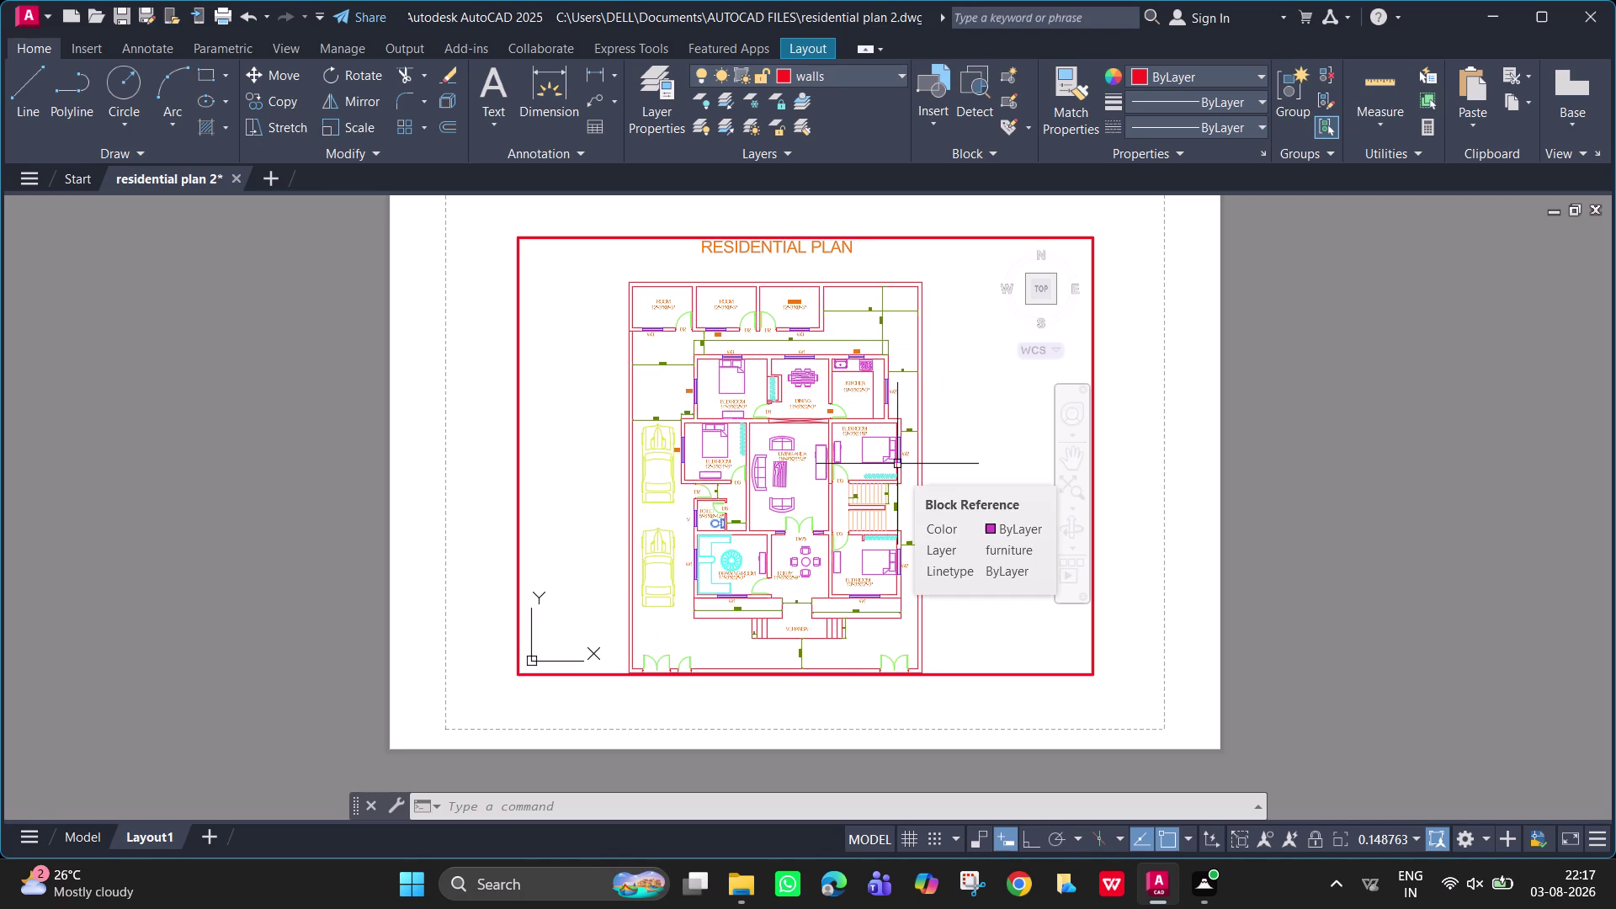
scroll(down, 3)
middle_drag(897, 464, 893, 453)
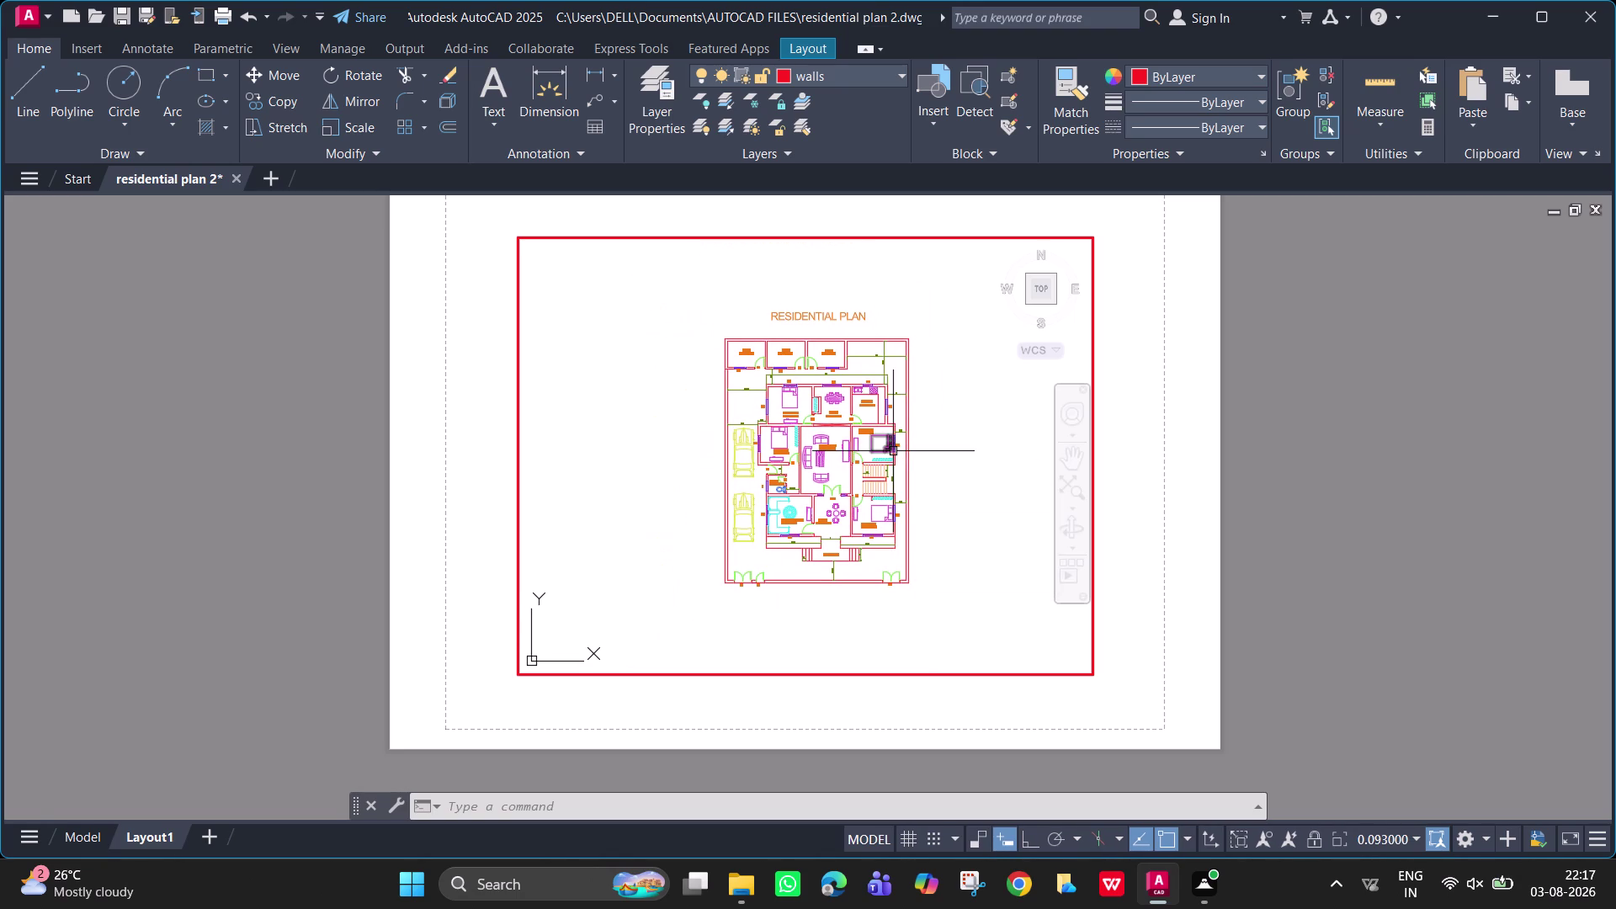
scroll(up, 3)
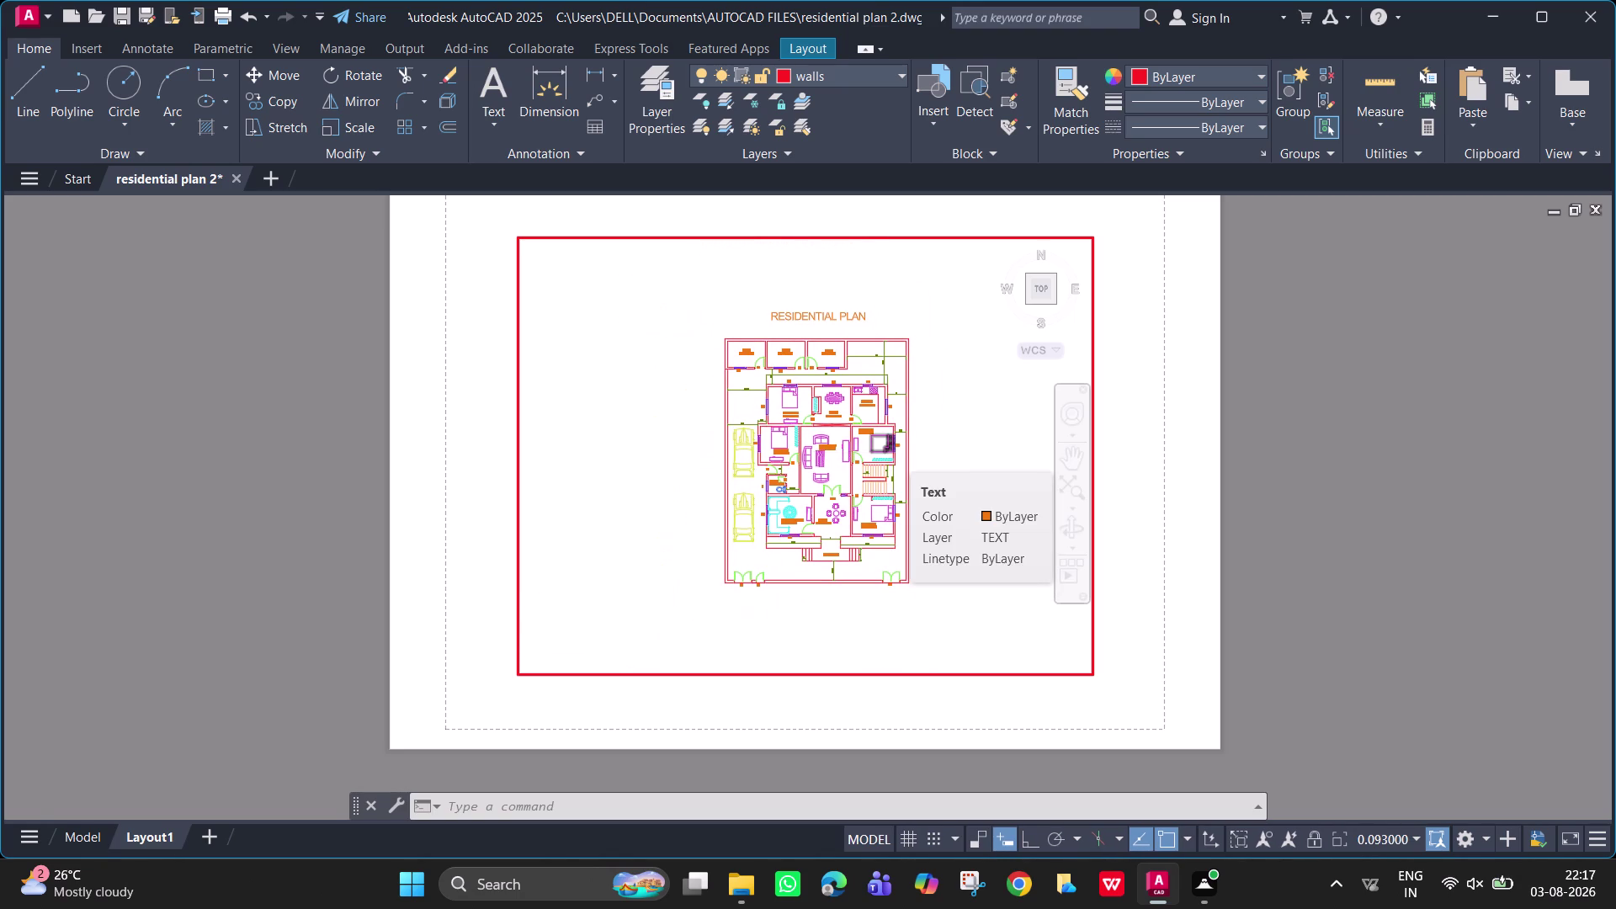
middle_drag(903, 453, 913, 425)
middle_drag(913, 441, 915, 467)
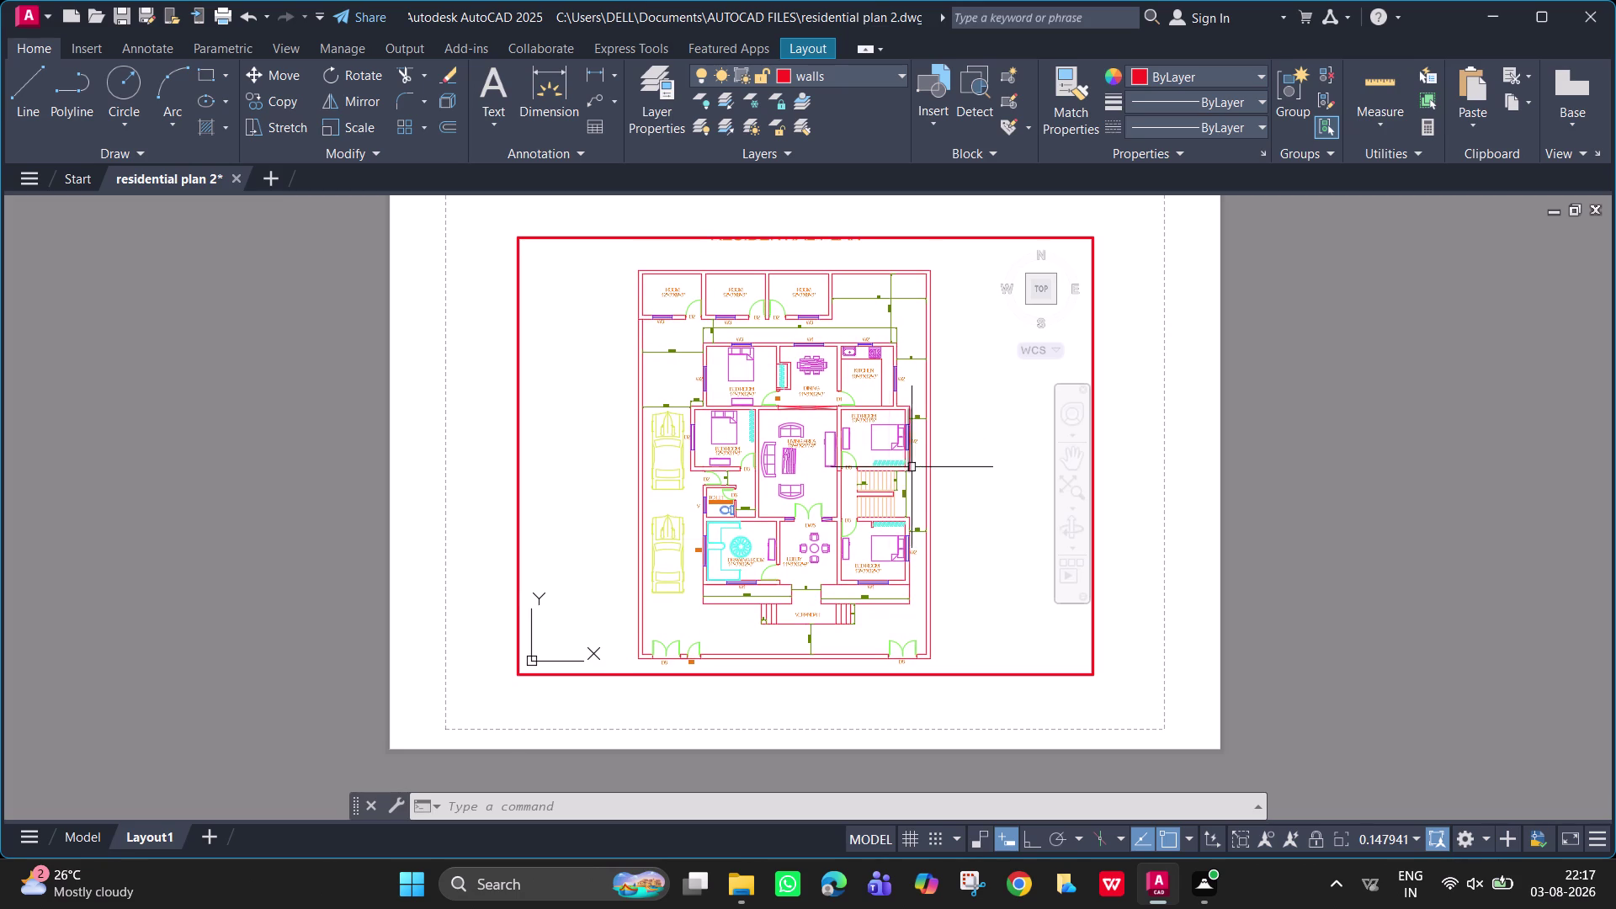
click(94, 839)
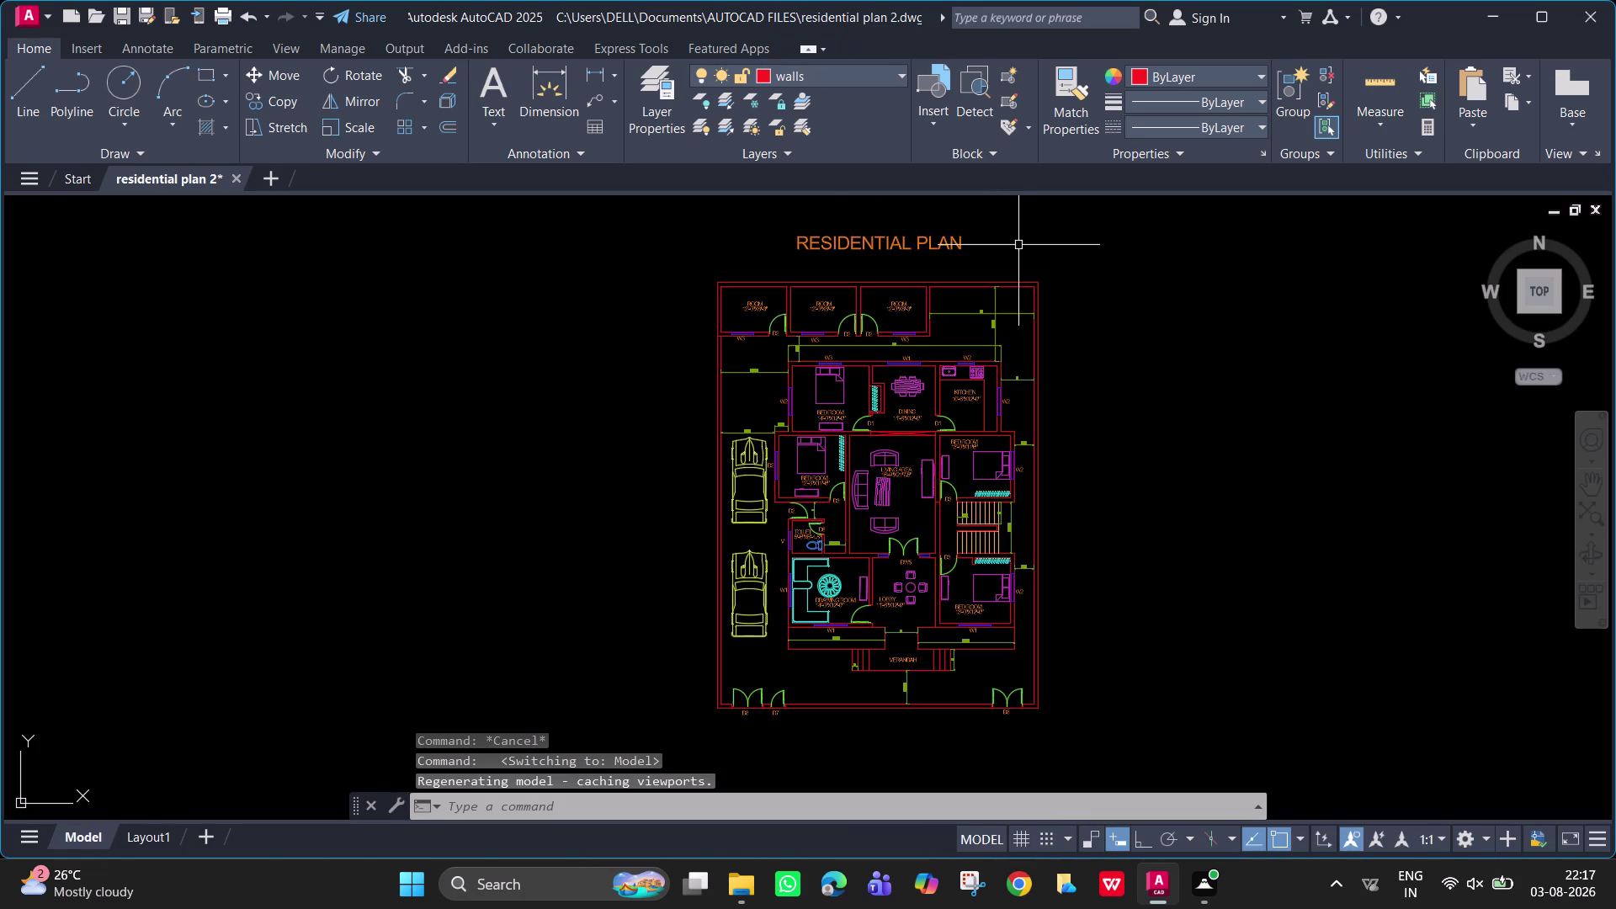
Move the RESIDENTIAL PLAN title down with M to sit just above the plan.
click(957, 248)
text(M)
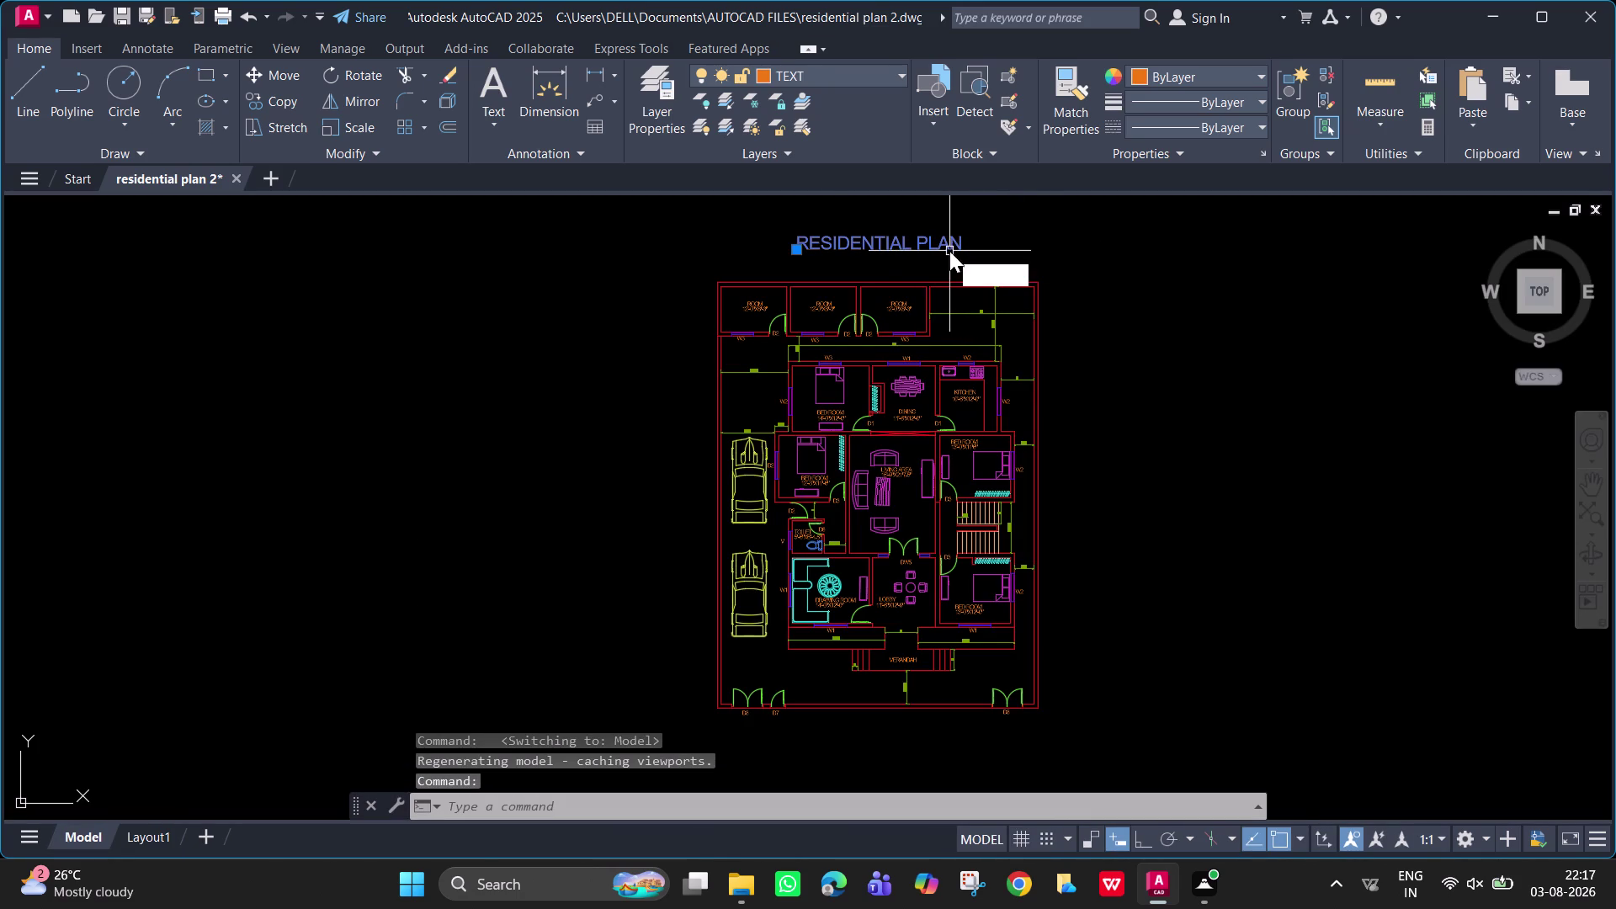
key(space)
click(865, 250)
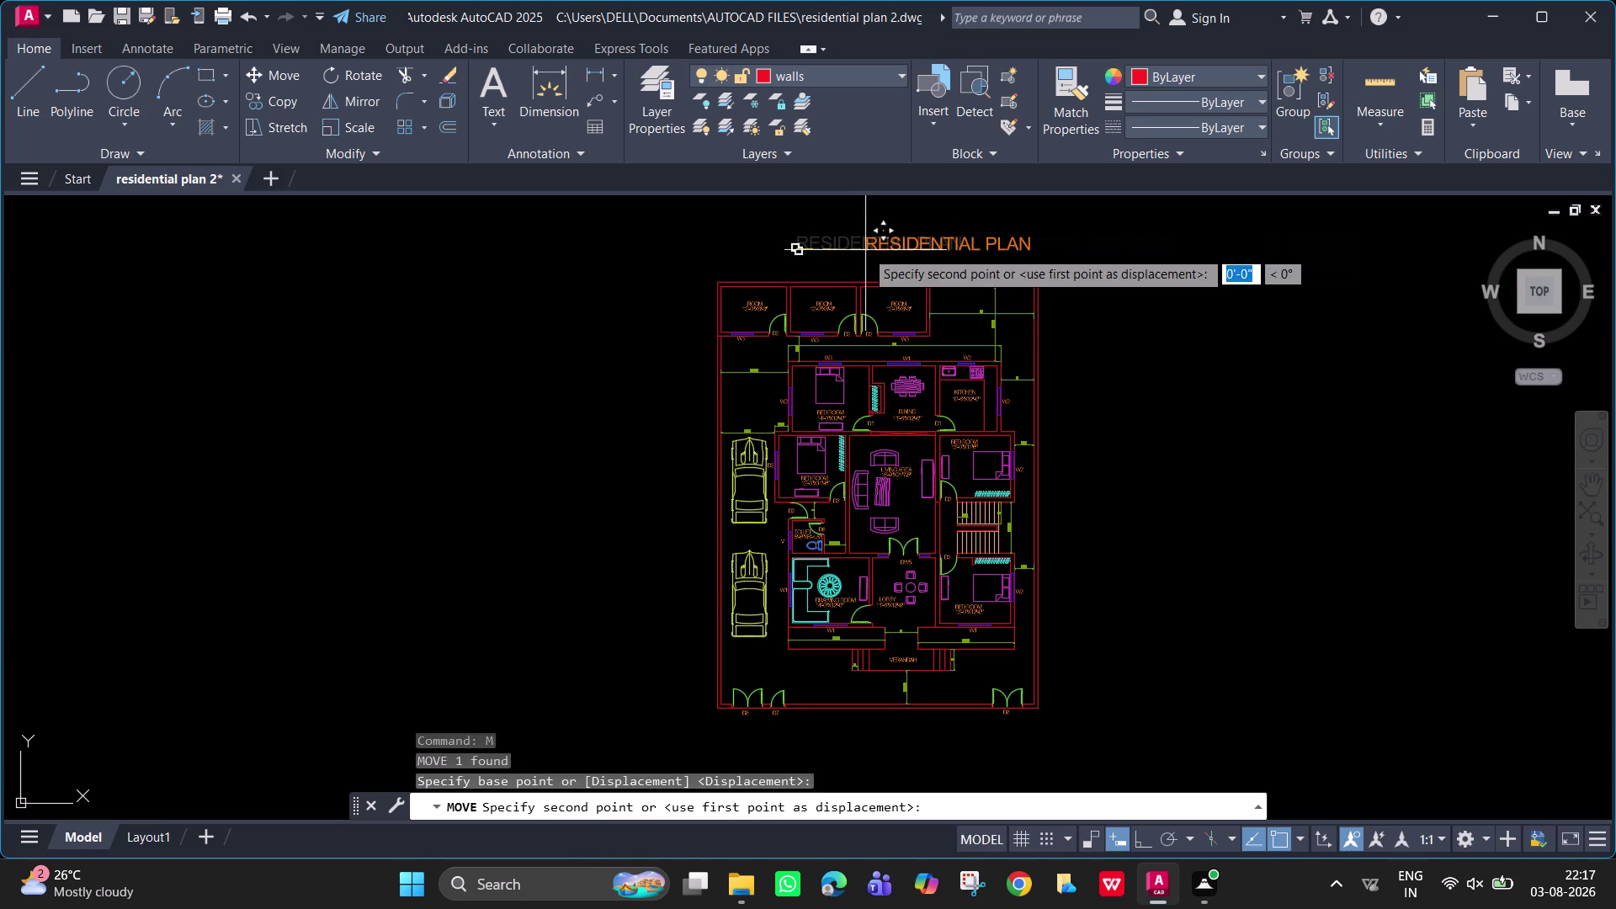
scroll(up, 3)
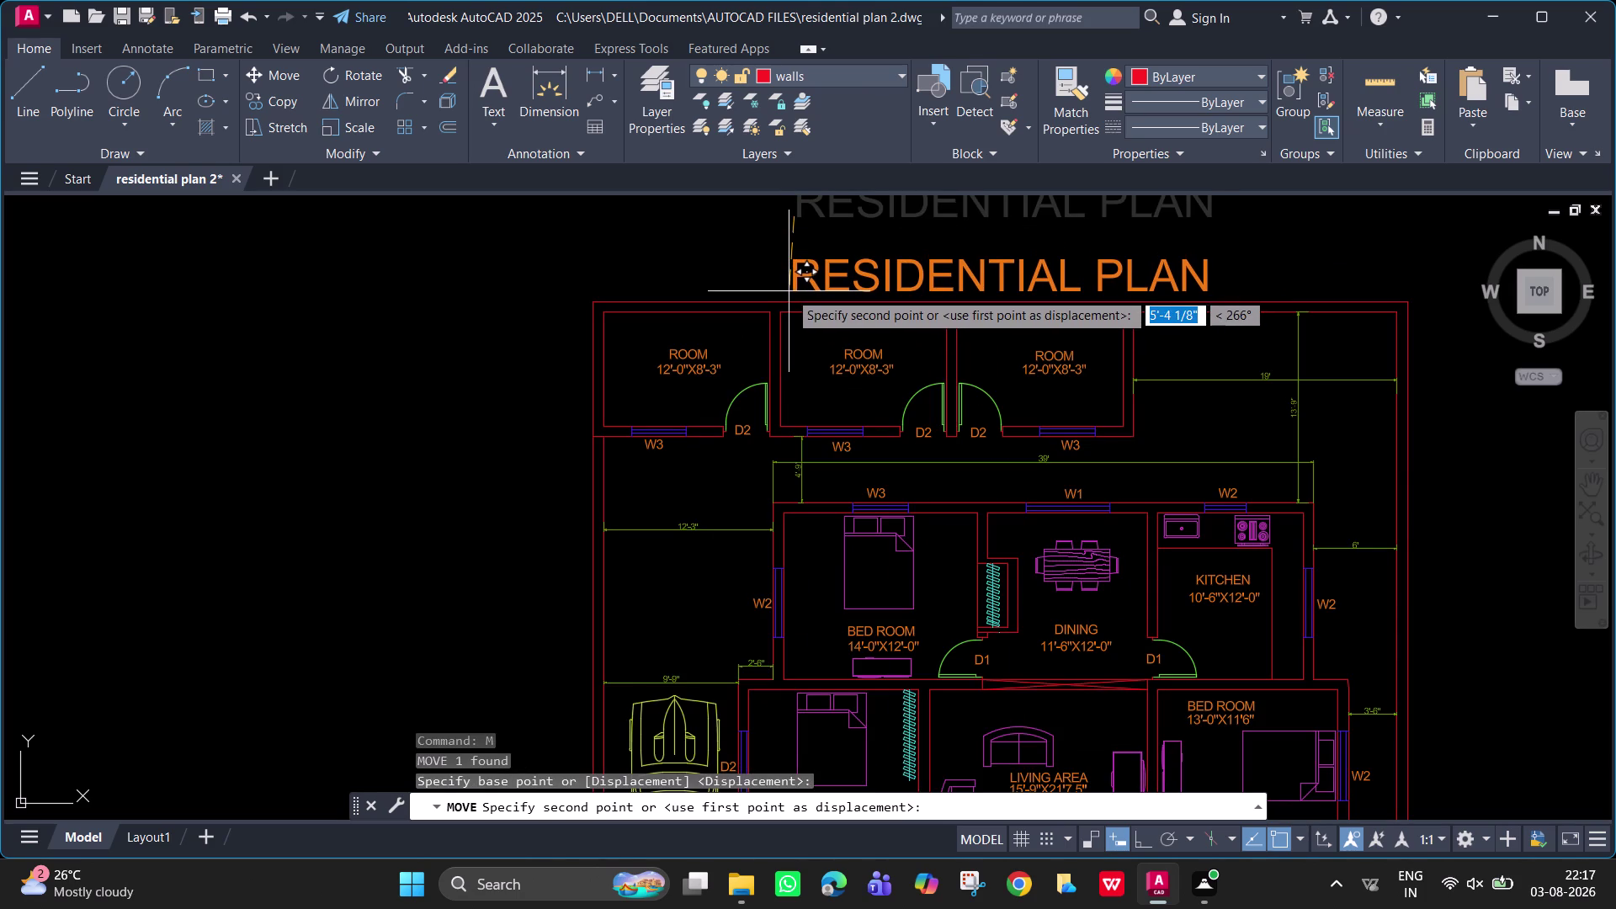
click(789, 291)
scroll(down, 3)
middle_drag(909, 317, 886, 266)
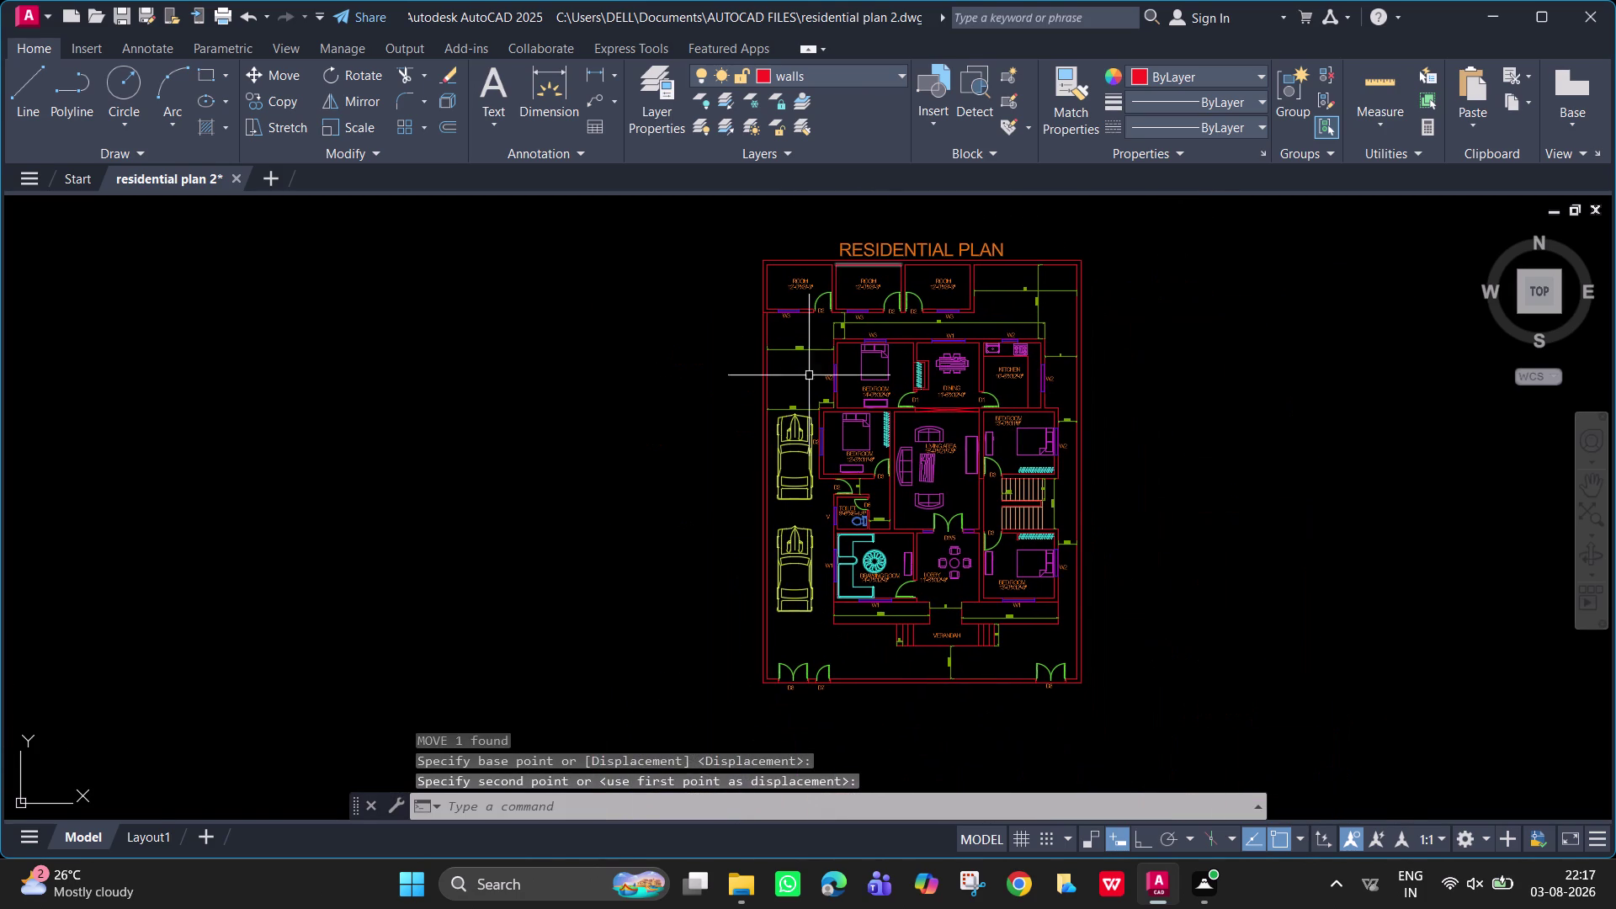
click(160, 829)
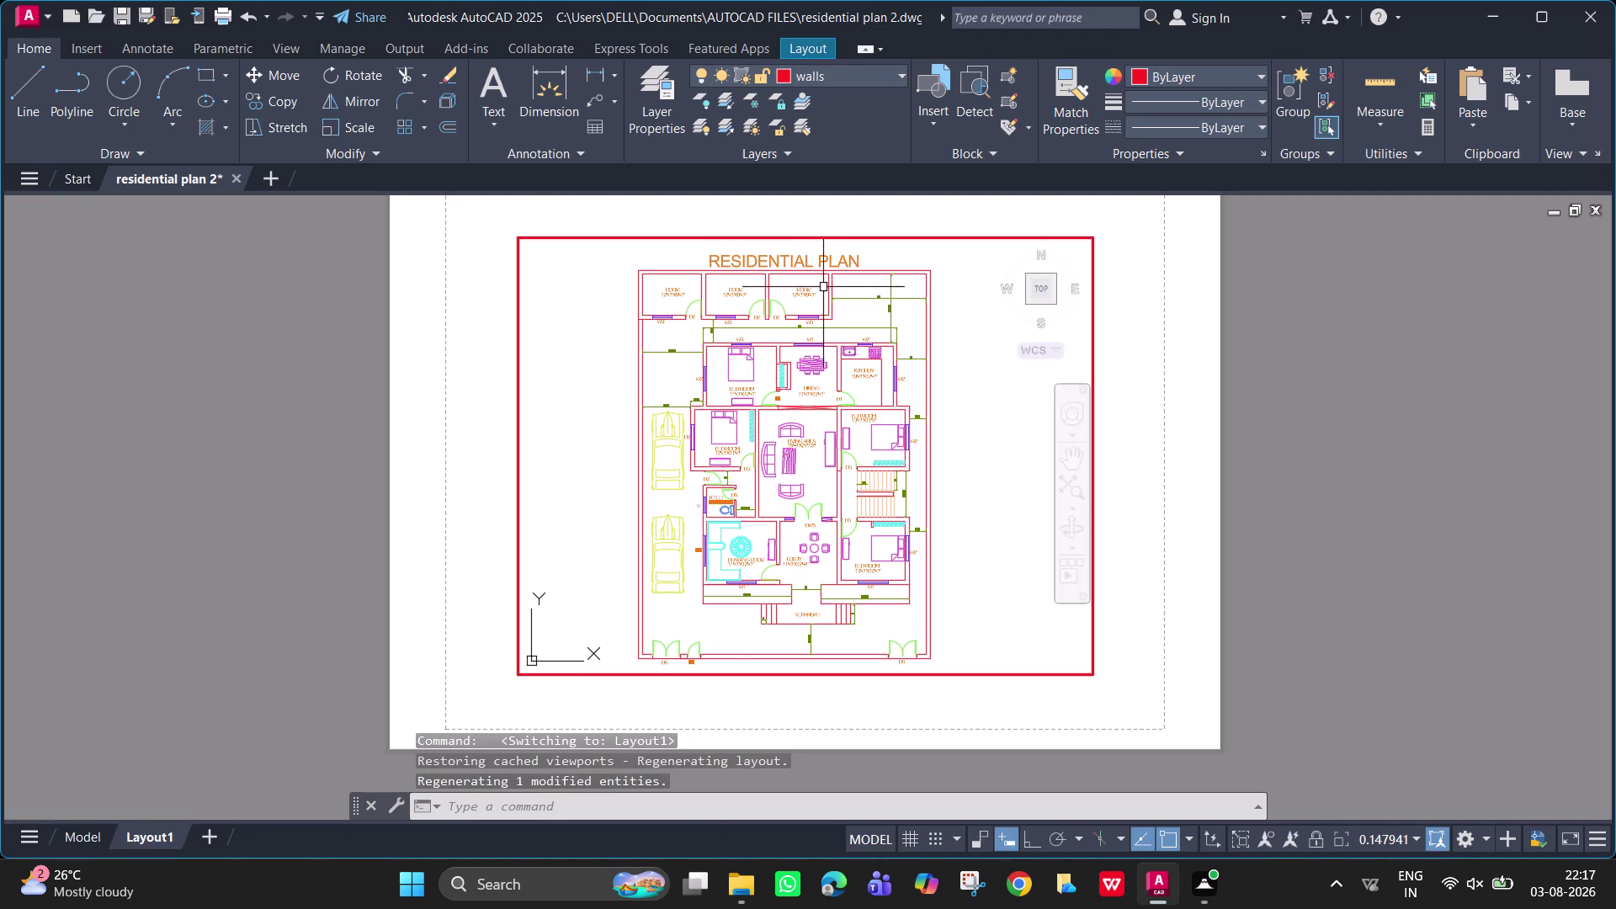
Nudge the RESIDENTIAL PLAN title with MOVE to a new position closer to the plan.
click(99, 833)
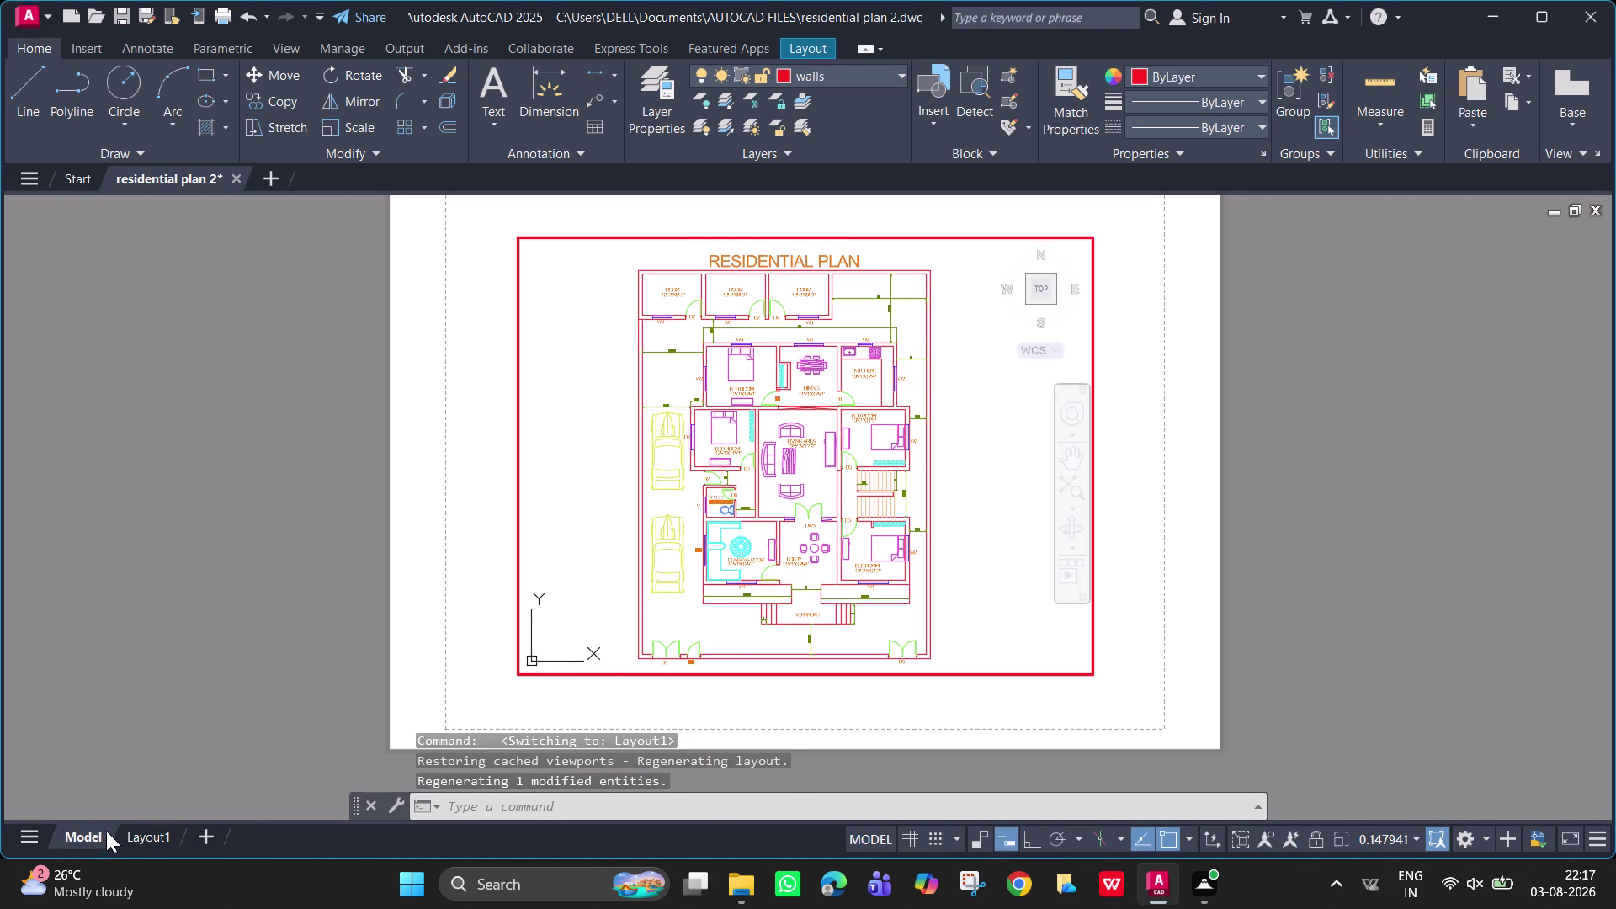
key(space)
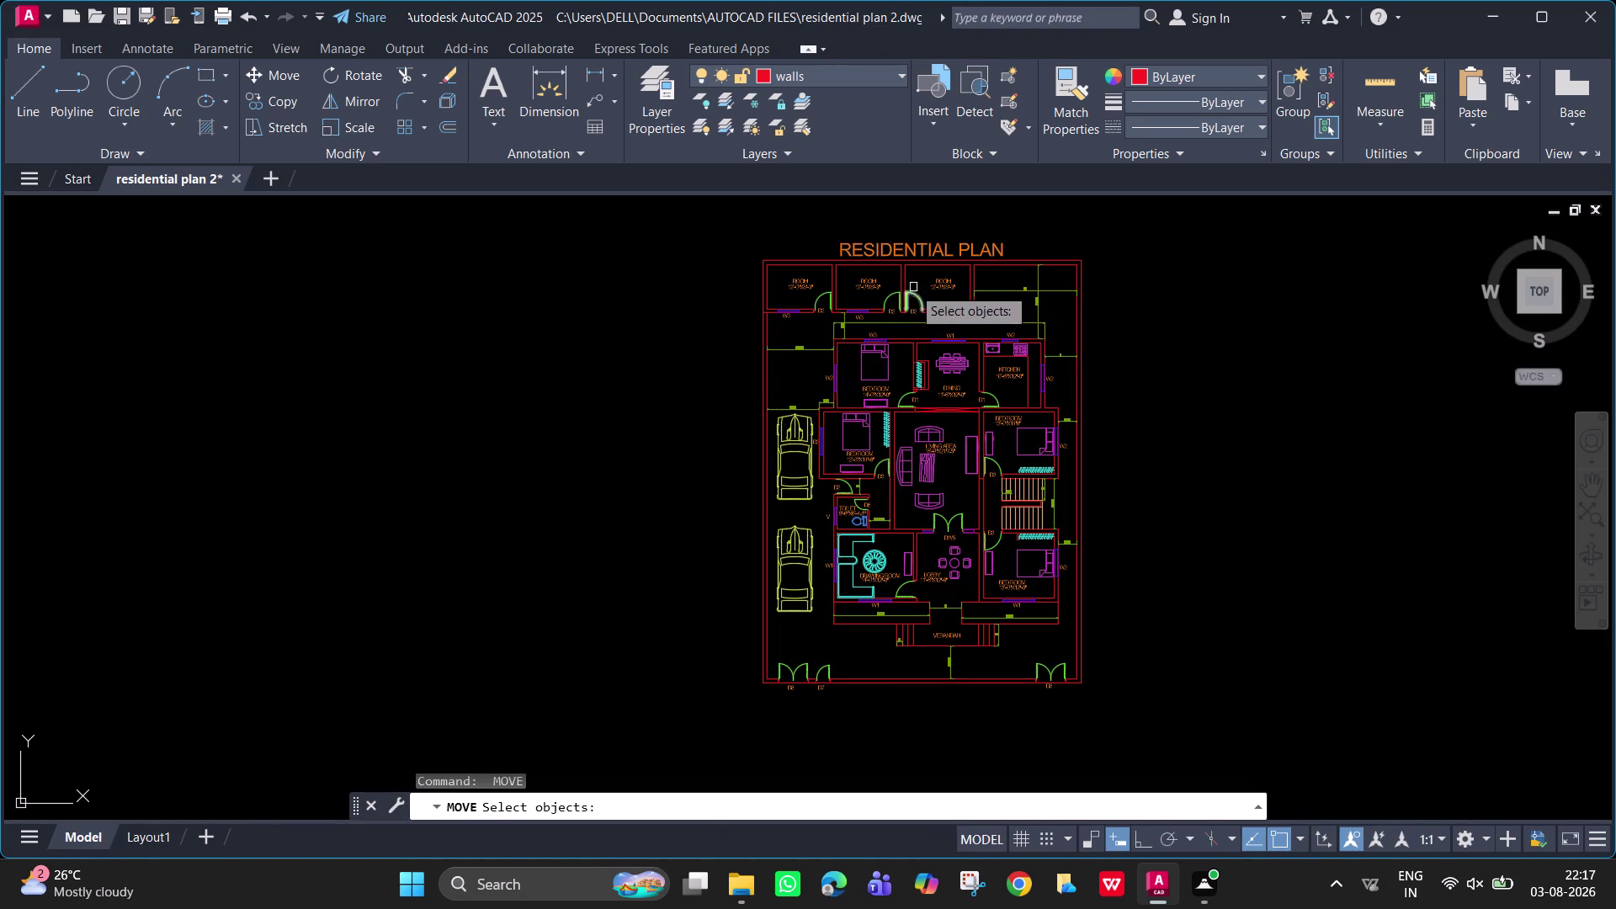
click(916, 258)
key(space)
click(884, 249)
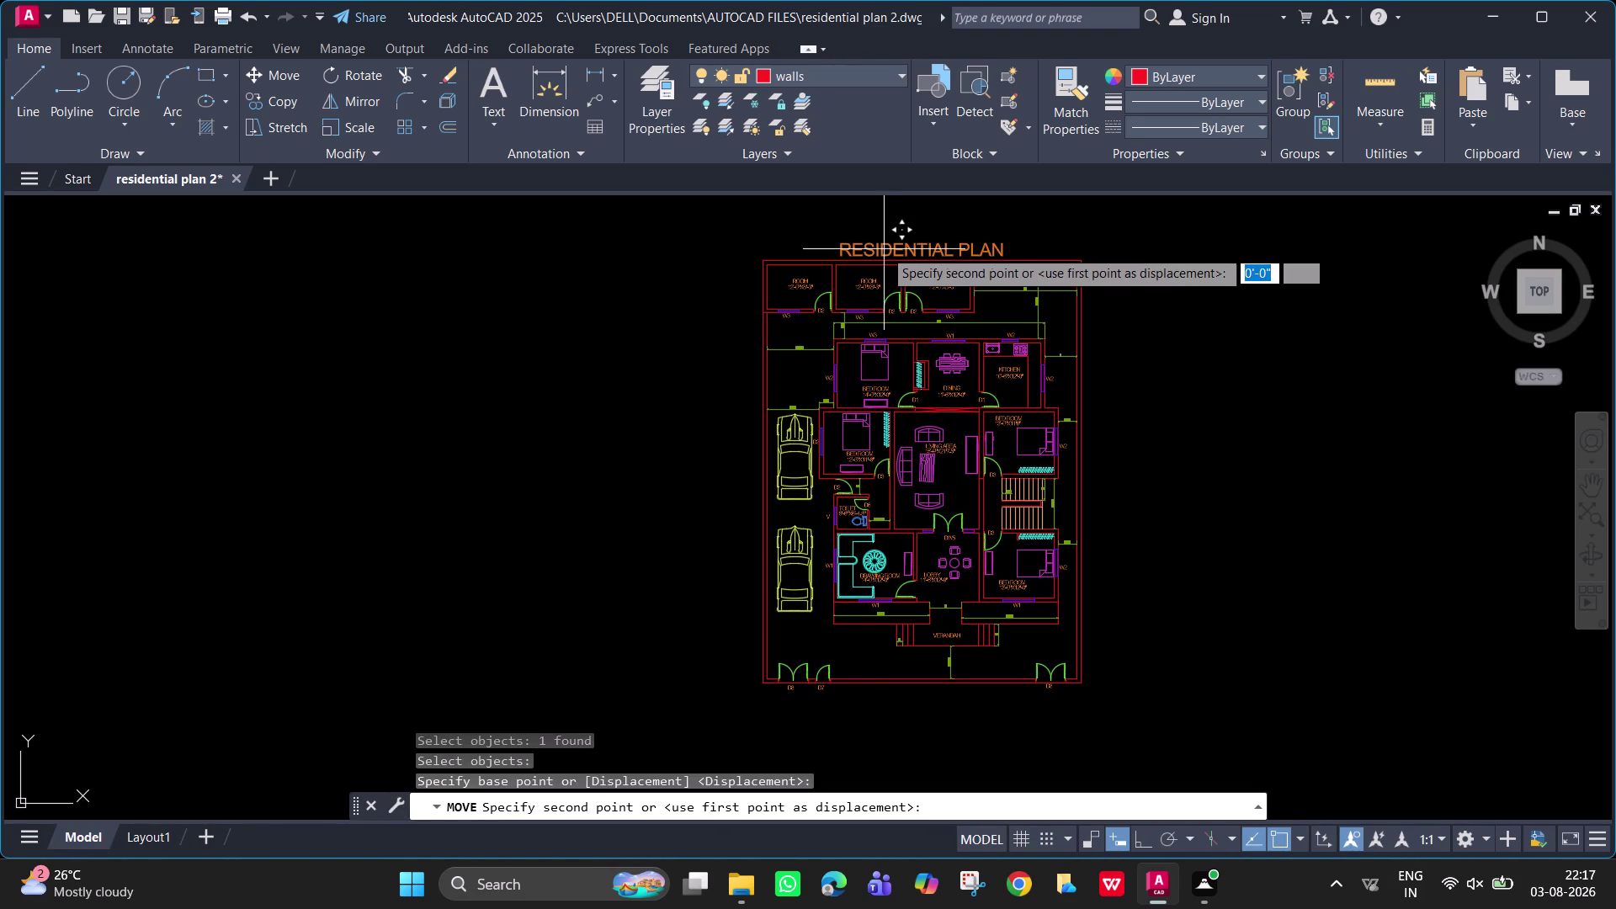
scroll(up, 3)
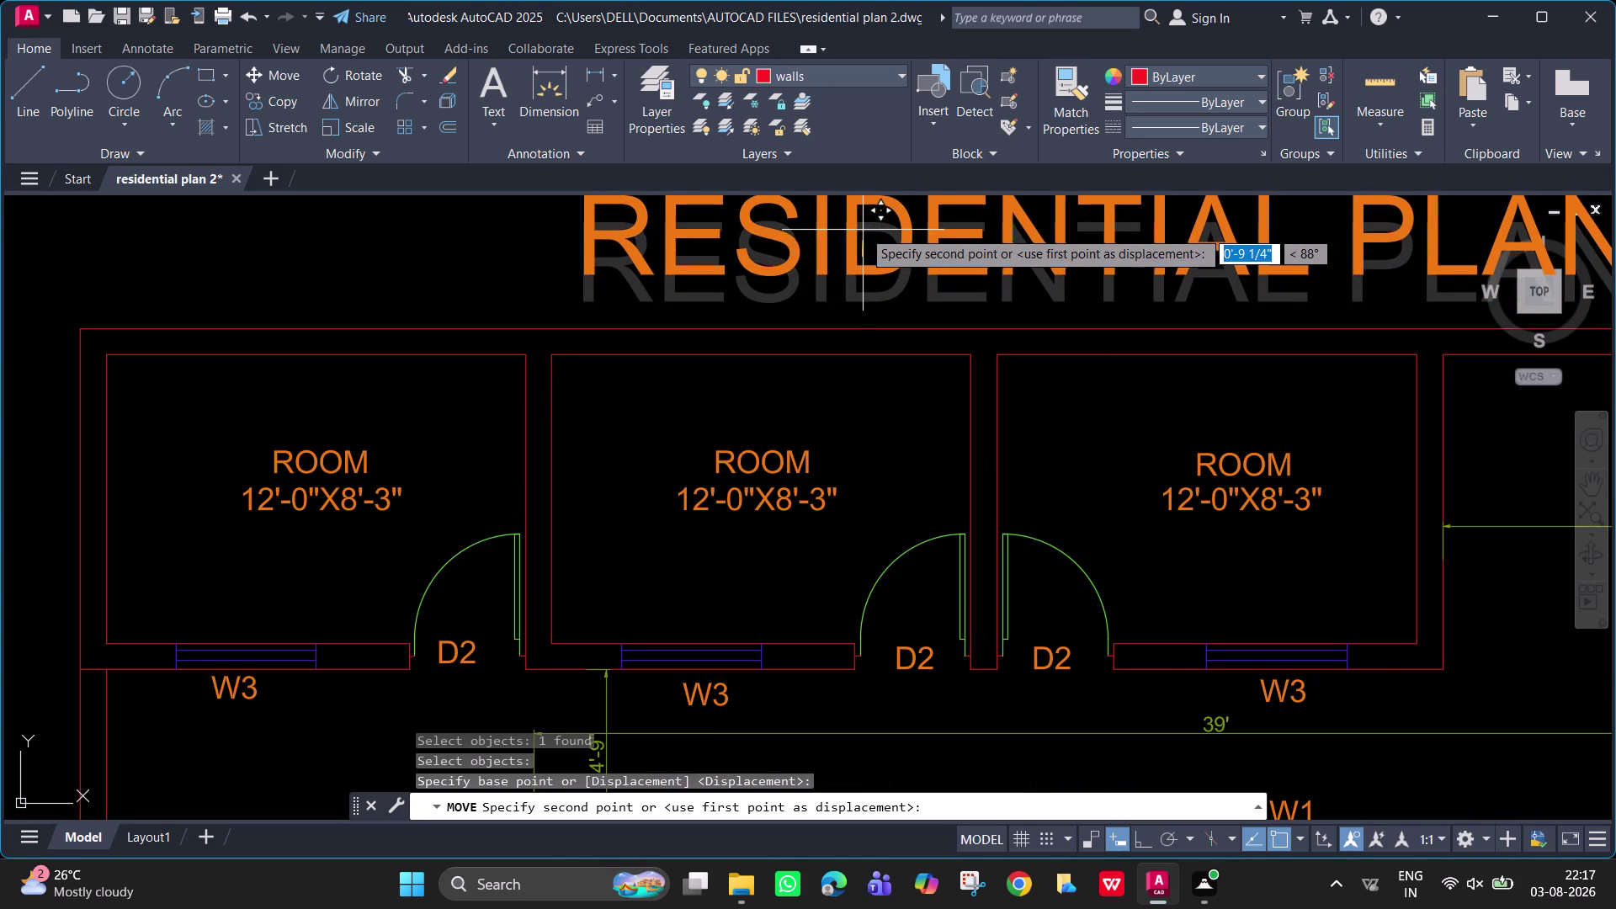
click(860, 224)
scroll(down, 3)
middle_drag(872, 361, 869, 334)
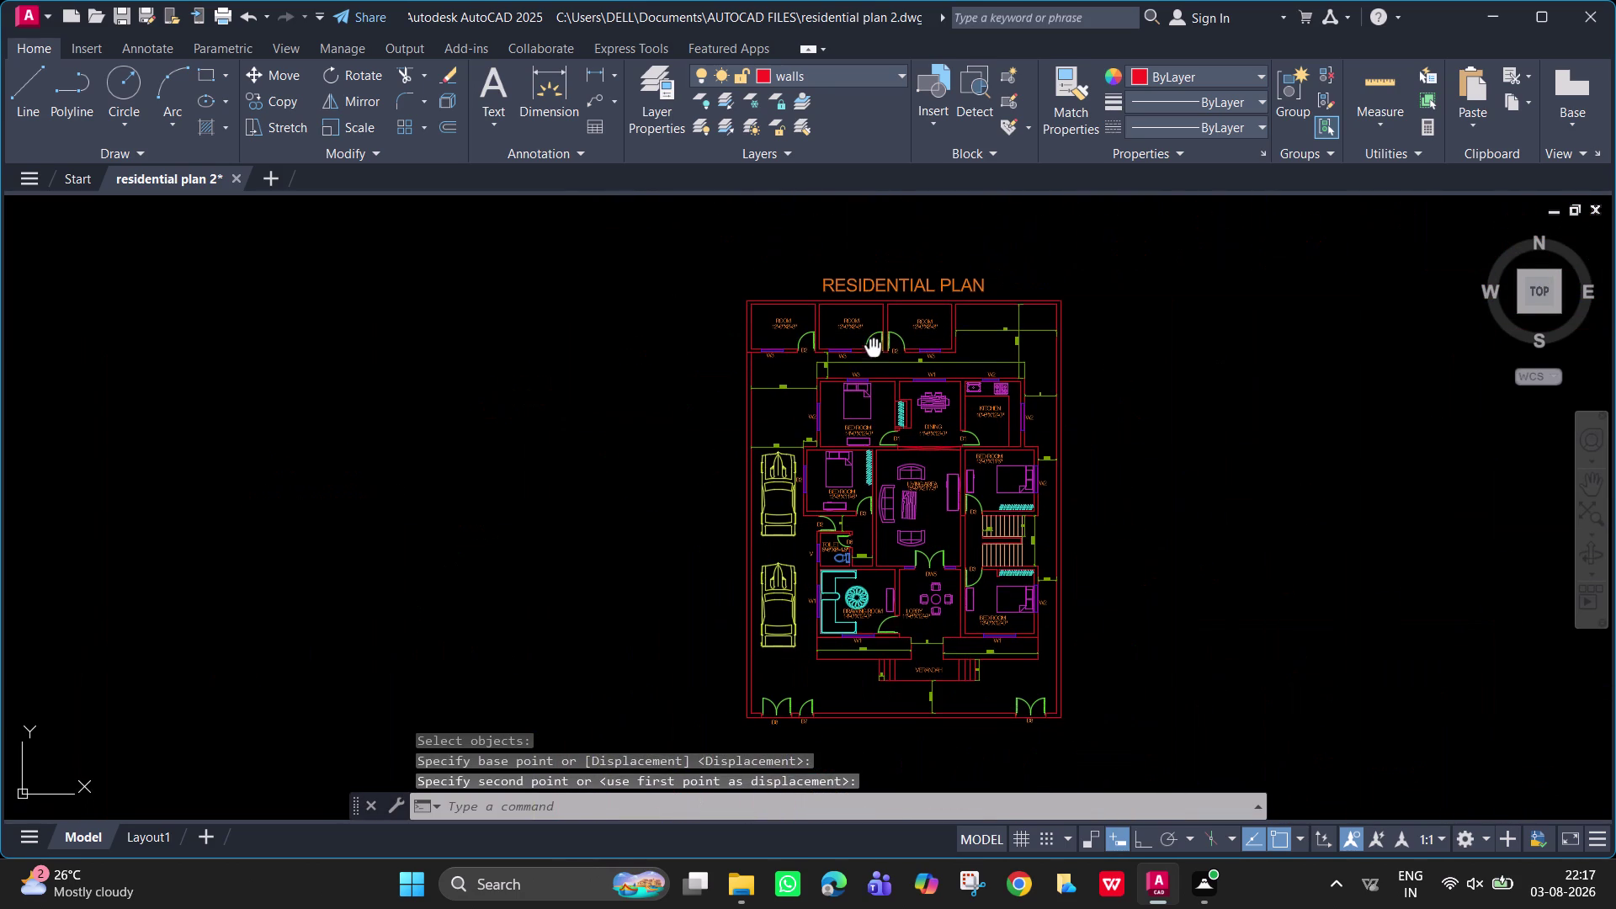
middle_drag(868, 334, 866, 326)
click(146, 836)
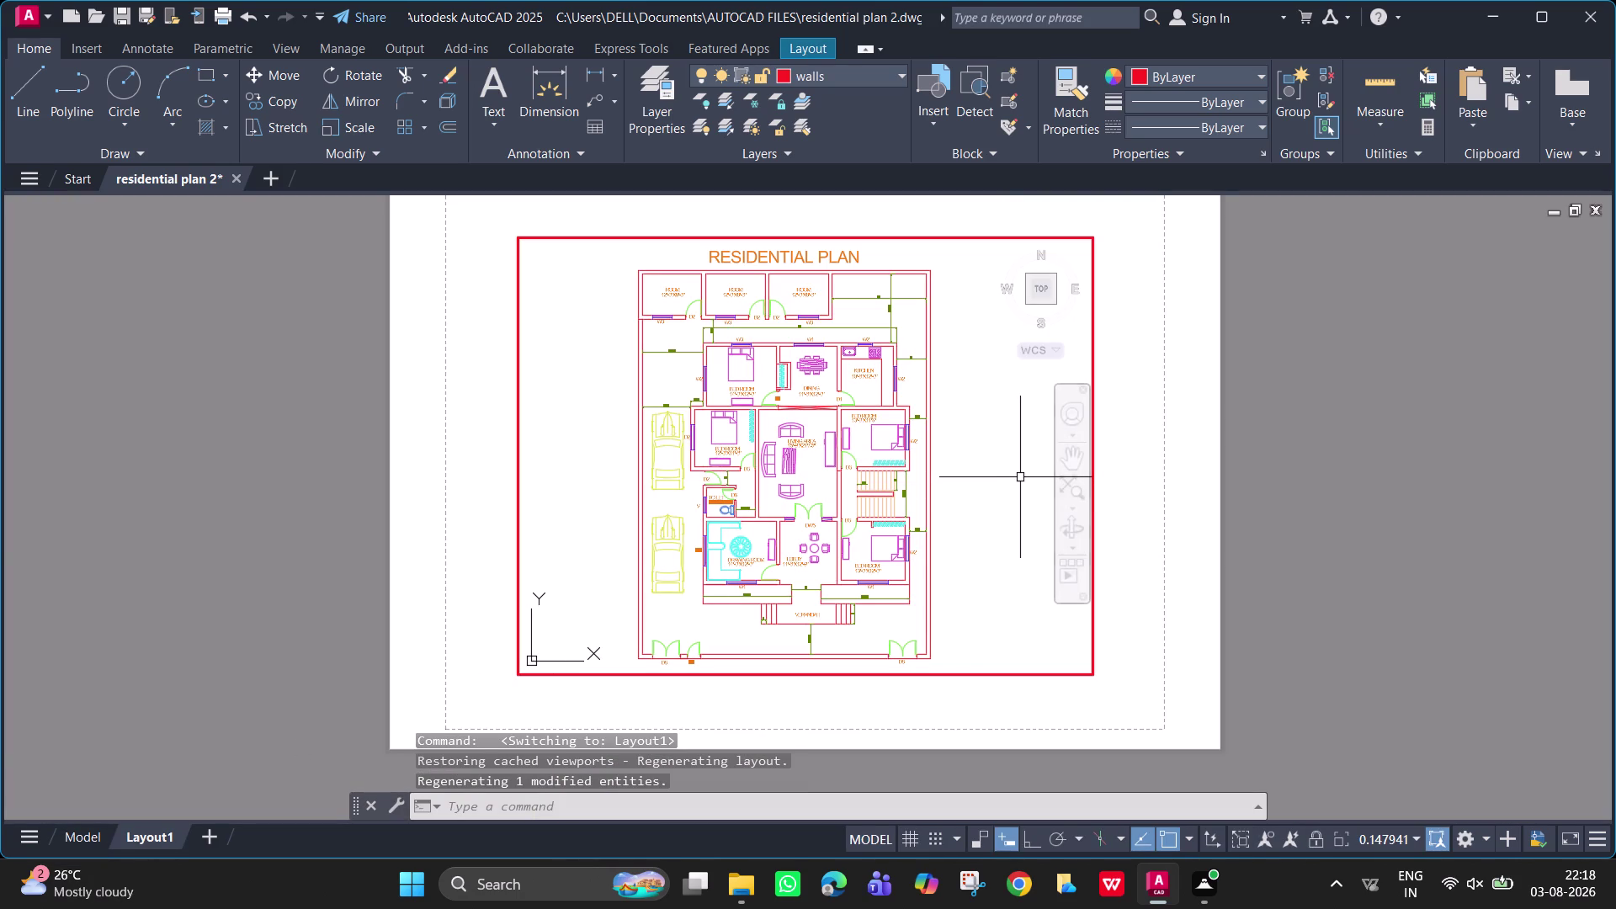
Pan the plan to centre it within the Layout1 viewport frame.
middle_drag(966, 486, 966, 489)
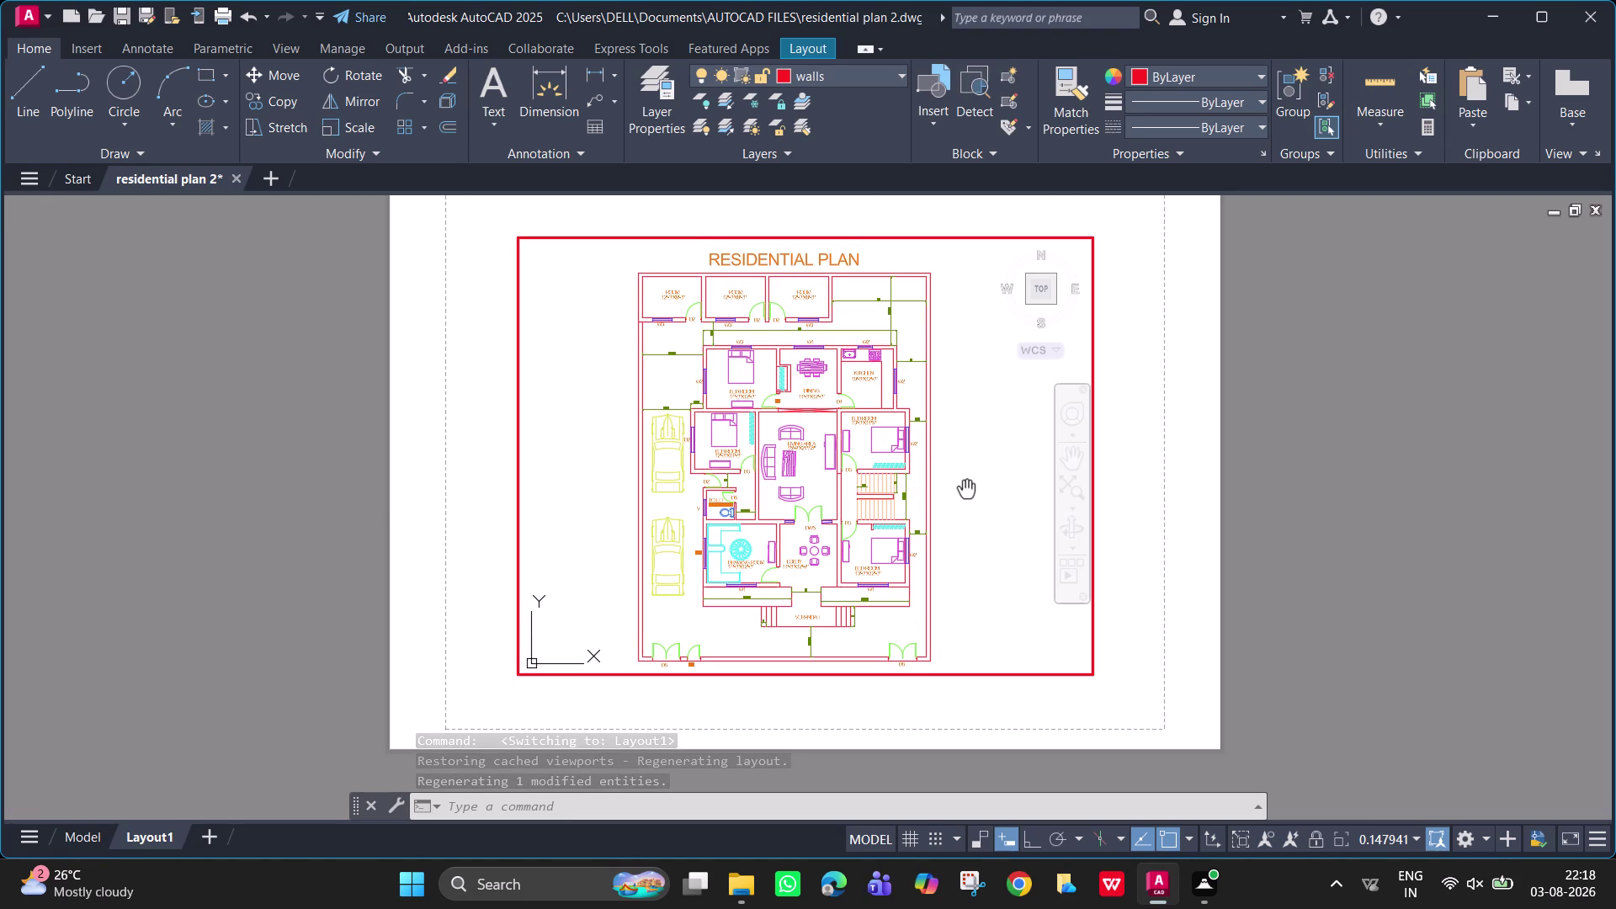
middle_drag(966, 489, 976, 492)
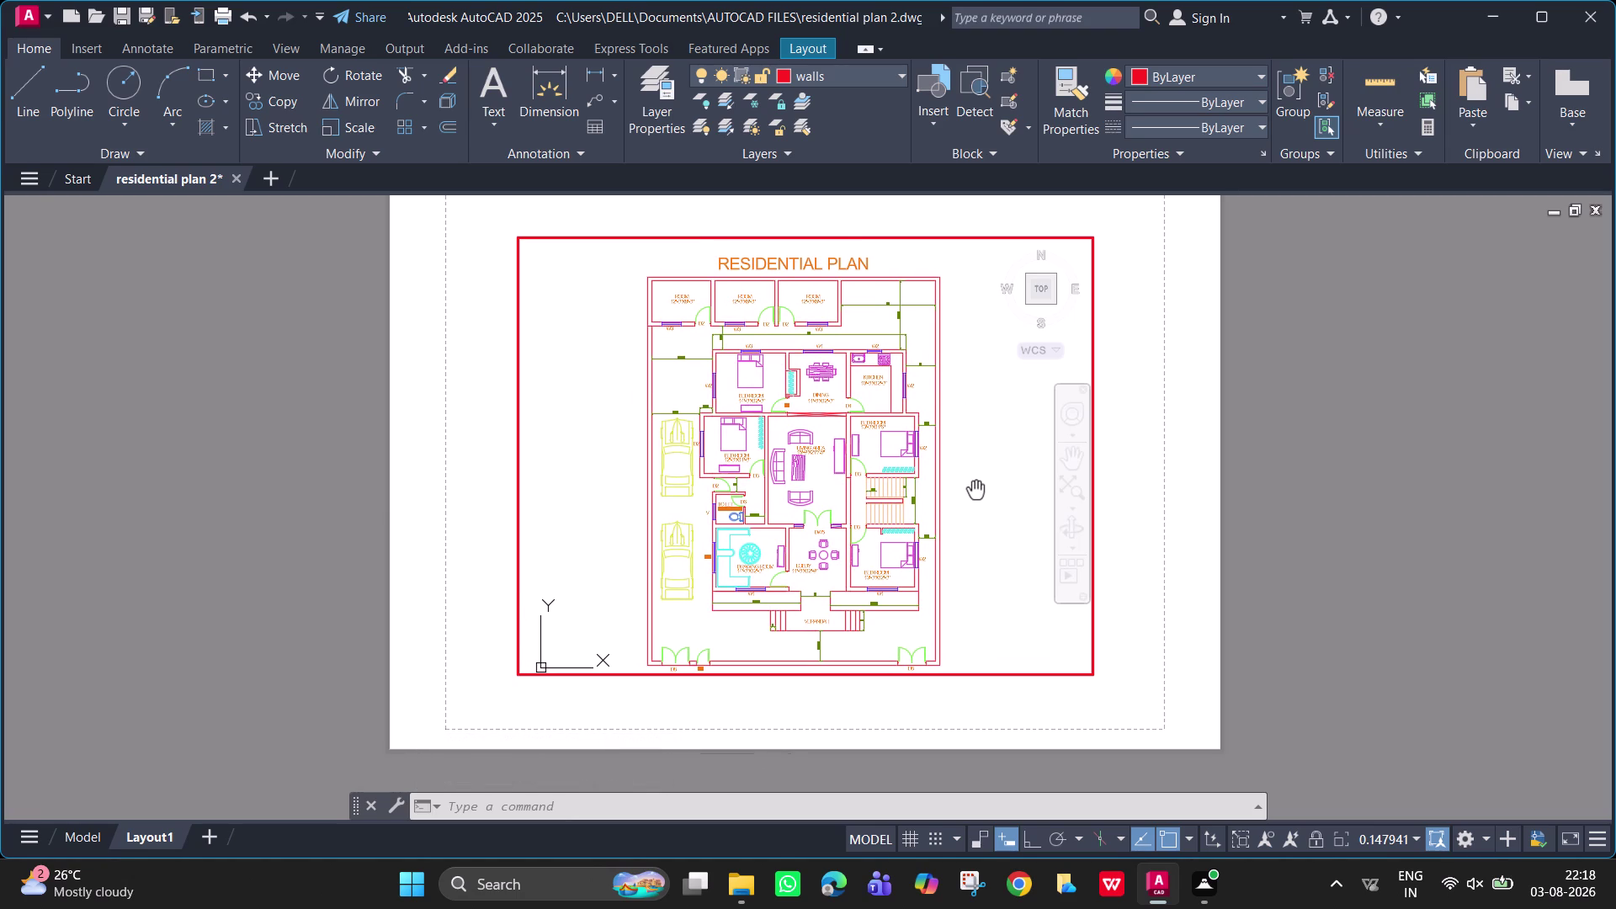
middle_drag(976, 491, 975, 485)
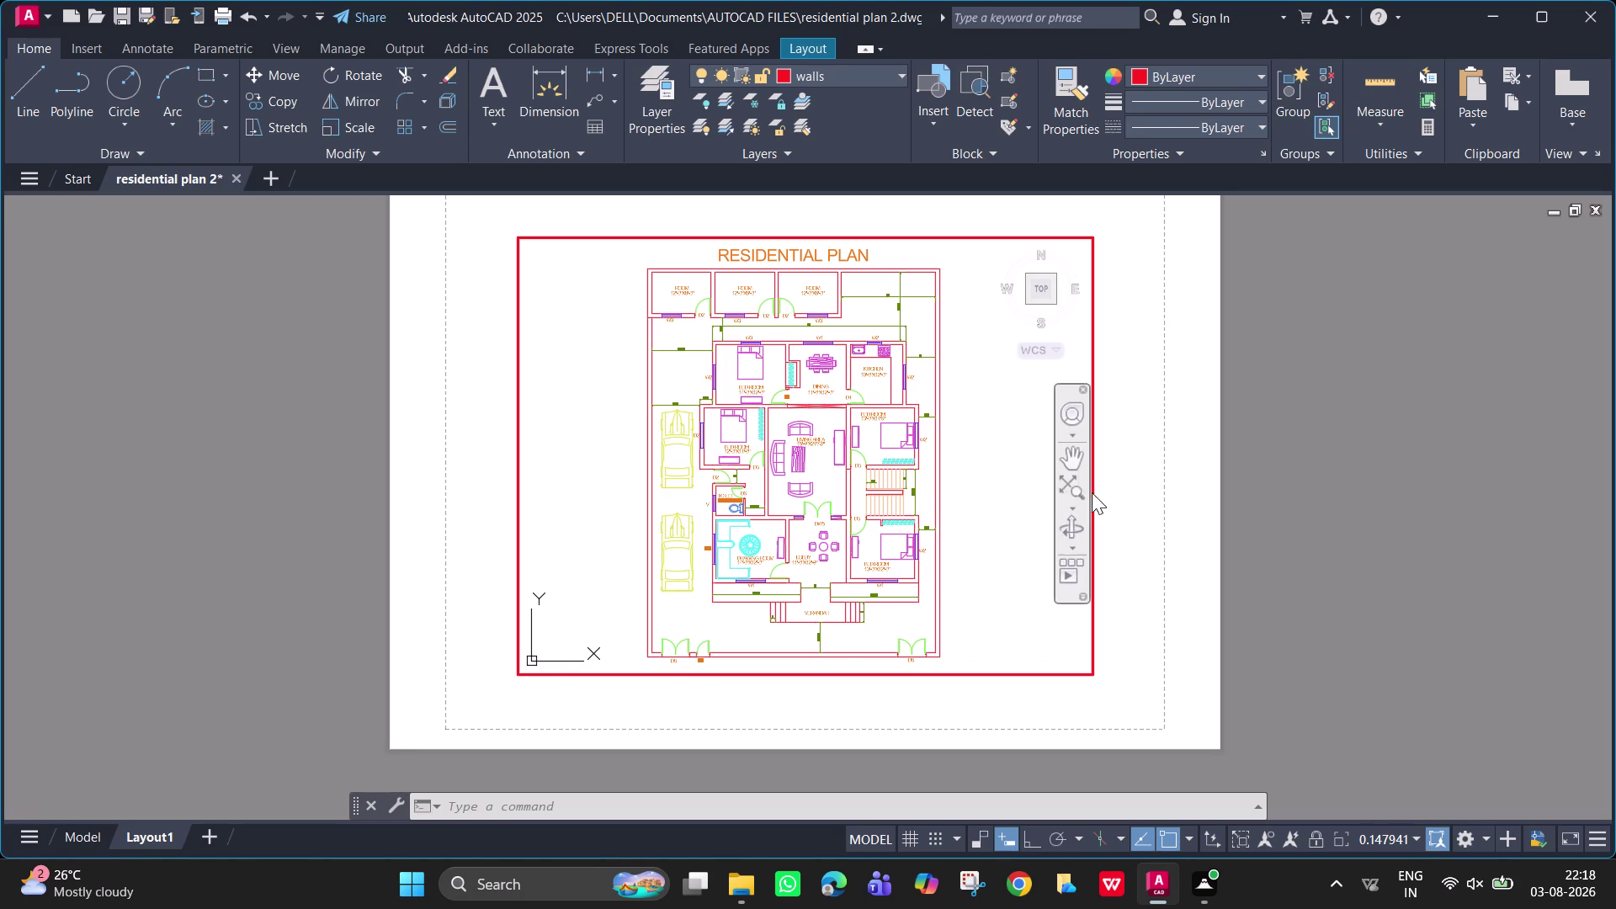
click(1142, 484)
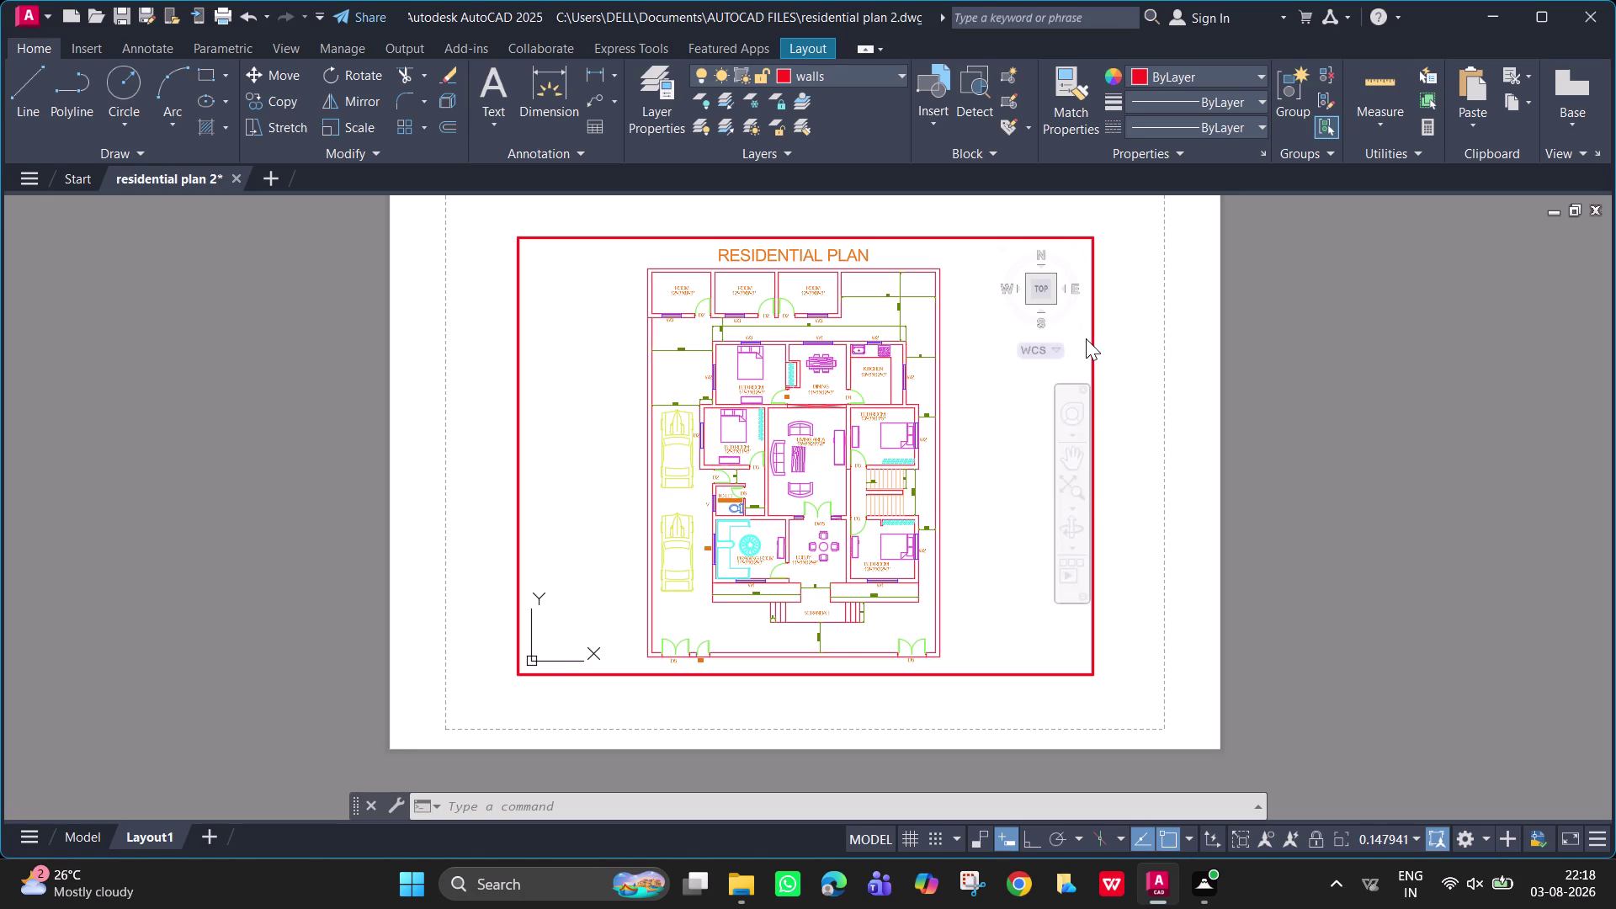
click(1095, 352)
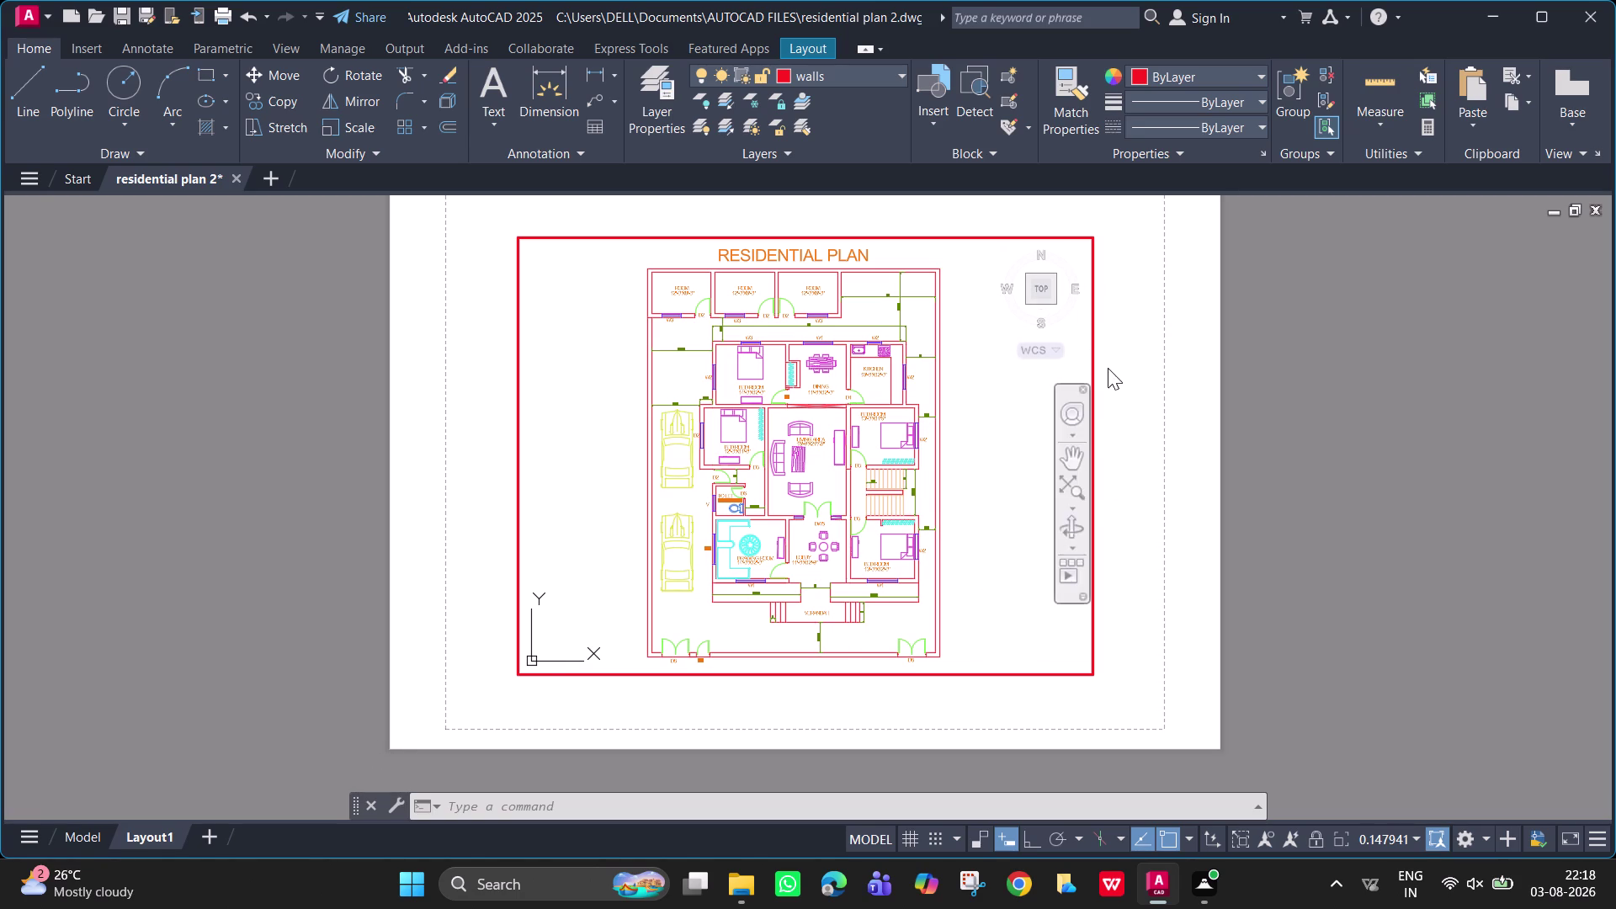
drag(1114, 369, 1091, 337)
drag(1131, 372, 1118, 362)
click(1115, 356)
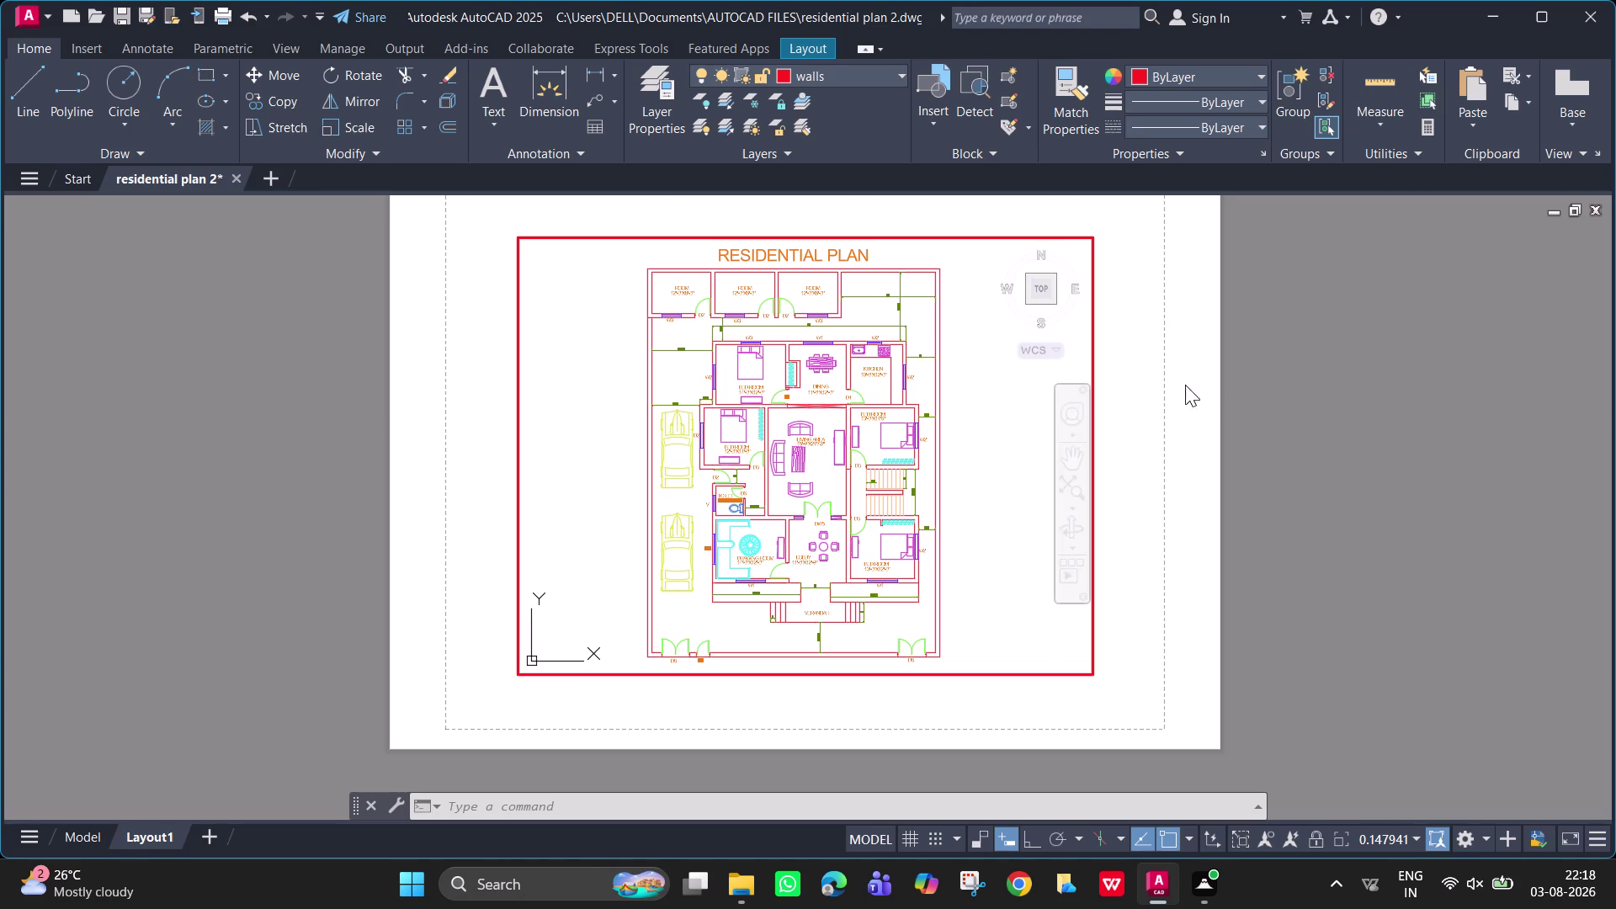
Return to paper space and undo the accidental deletion of the viewport.
double_click(1207, 398)
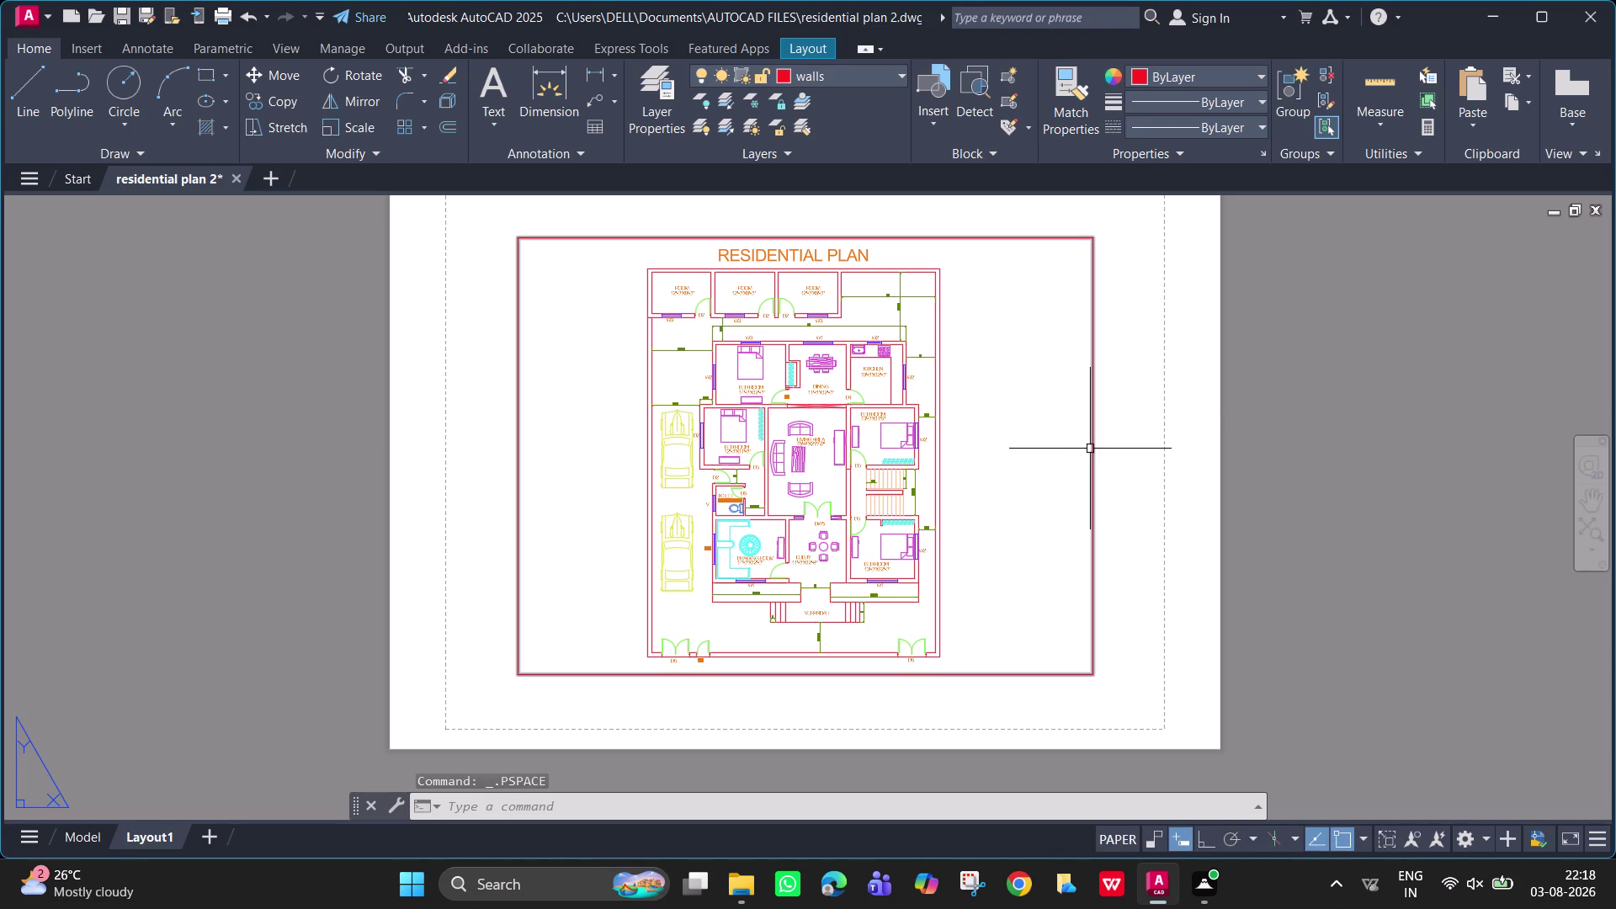
click(1093, 450)
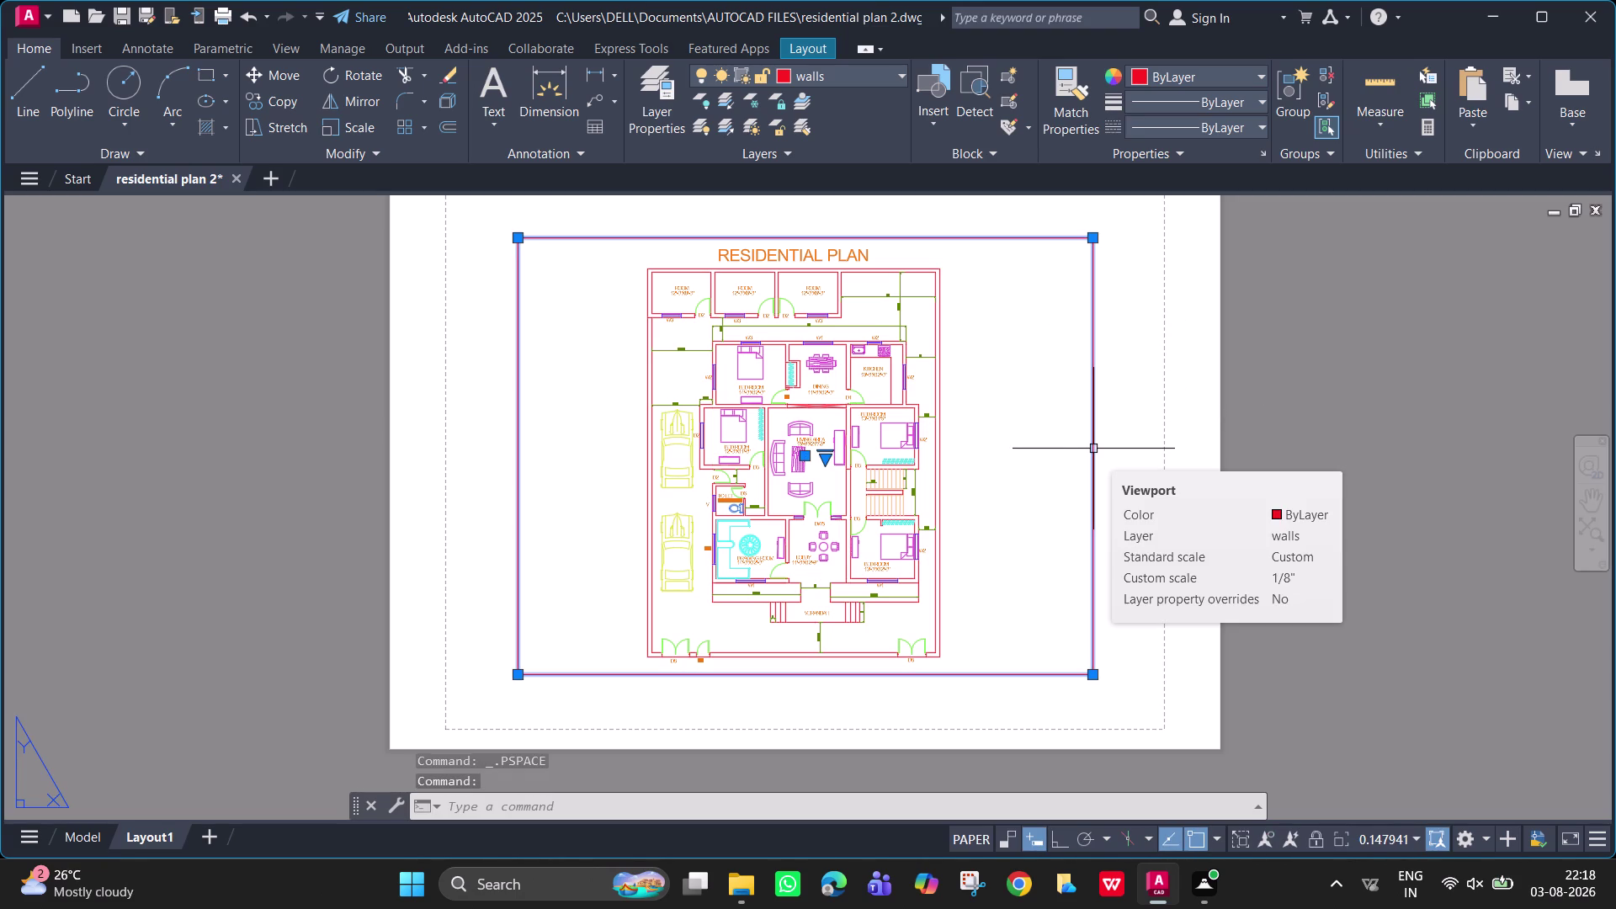
key(Delete)
key(ctrl+z)
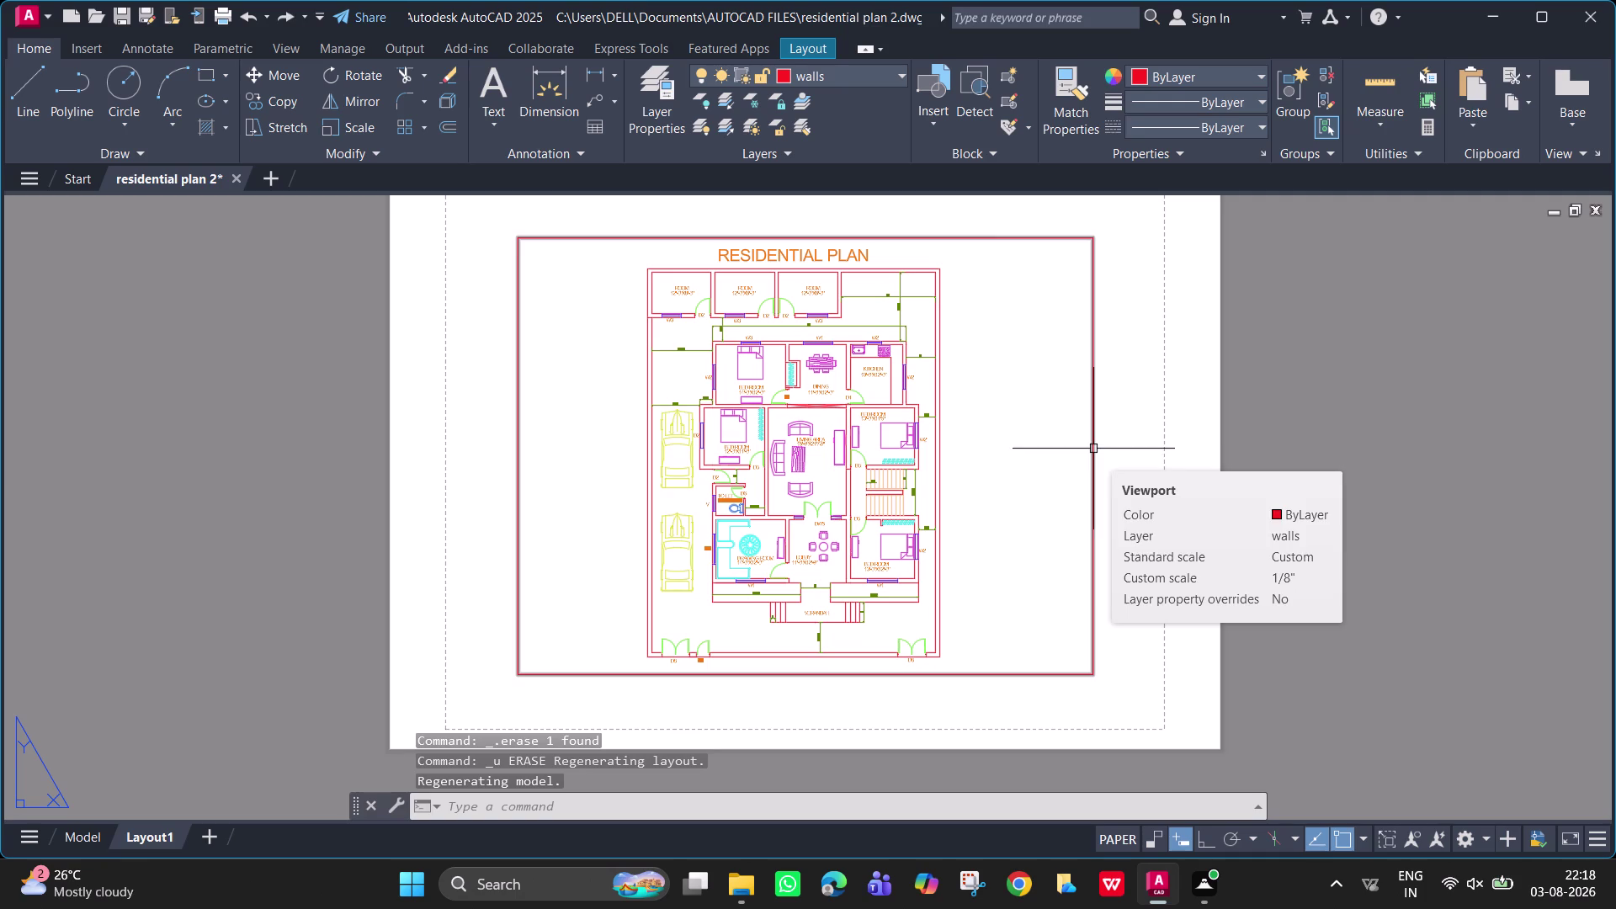
right_click(162, 836)
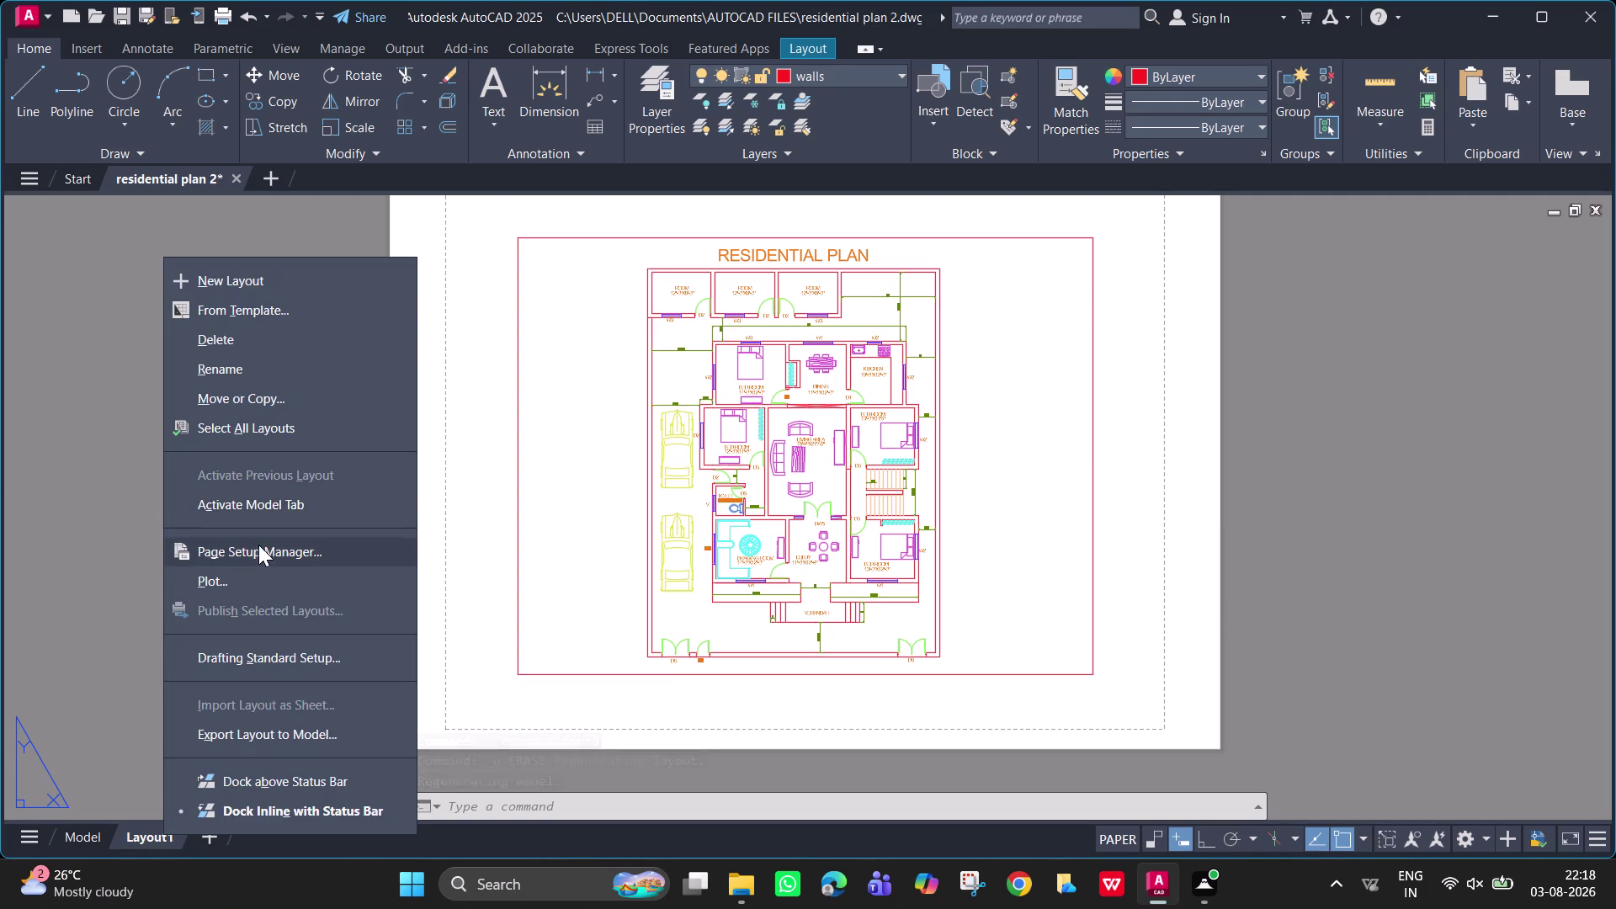
Modify Layout1's page setup to use DWG To PDF.pc3 with landscape ISO full bleed A4.
click(259, 553)
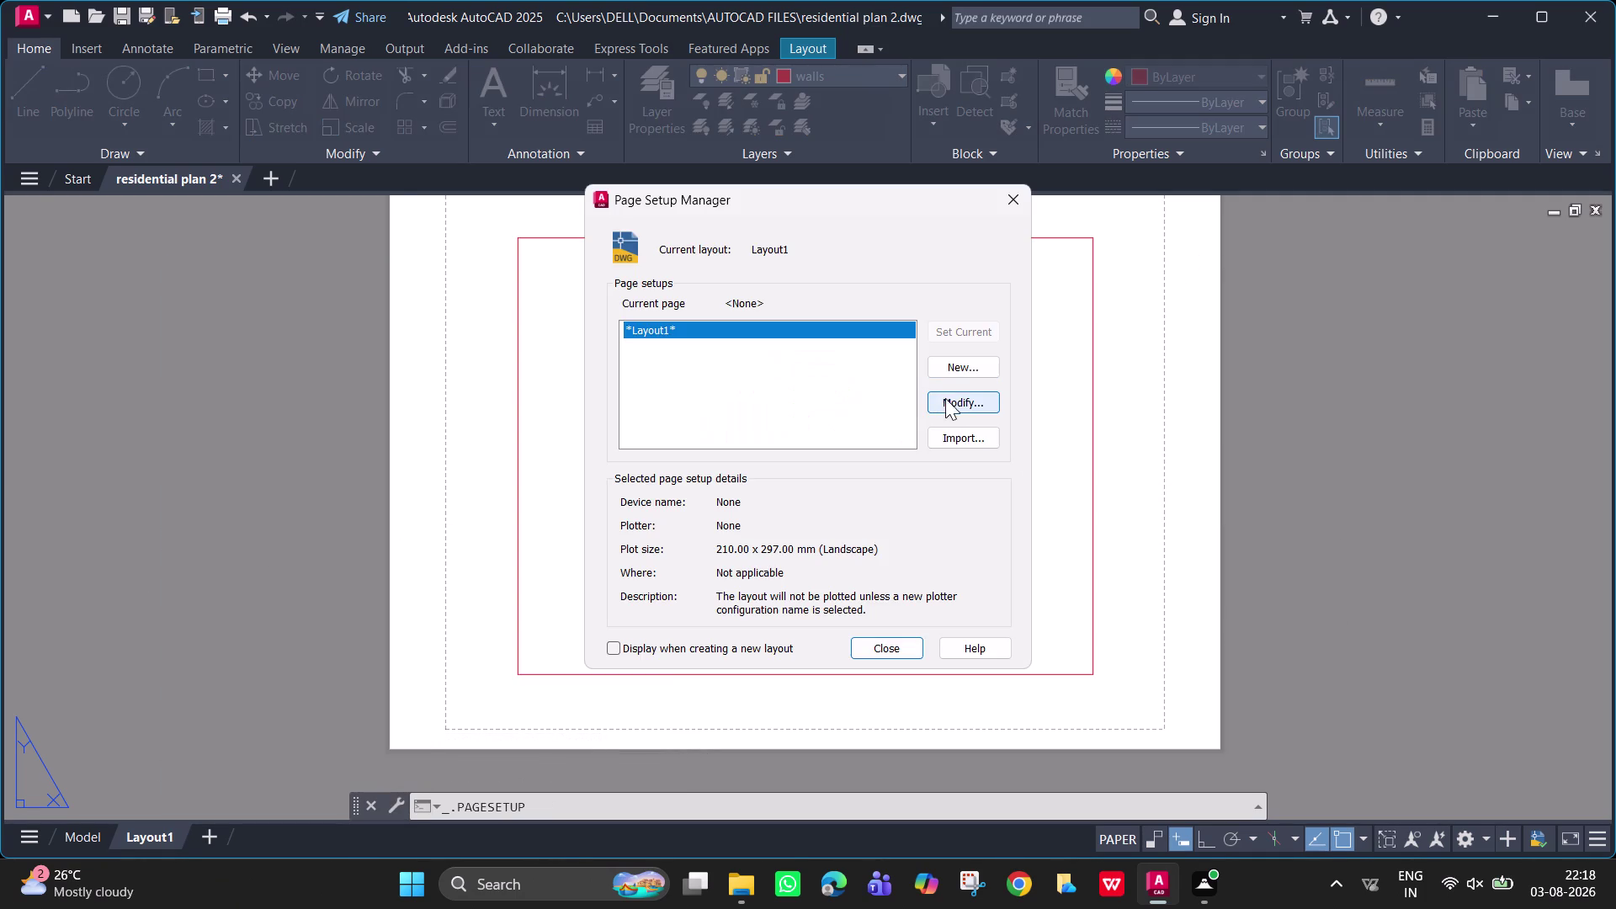
click(954, 402)
click(696, 293)
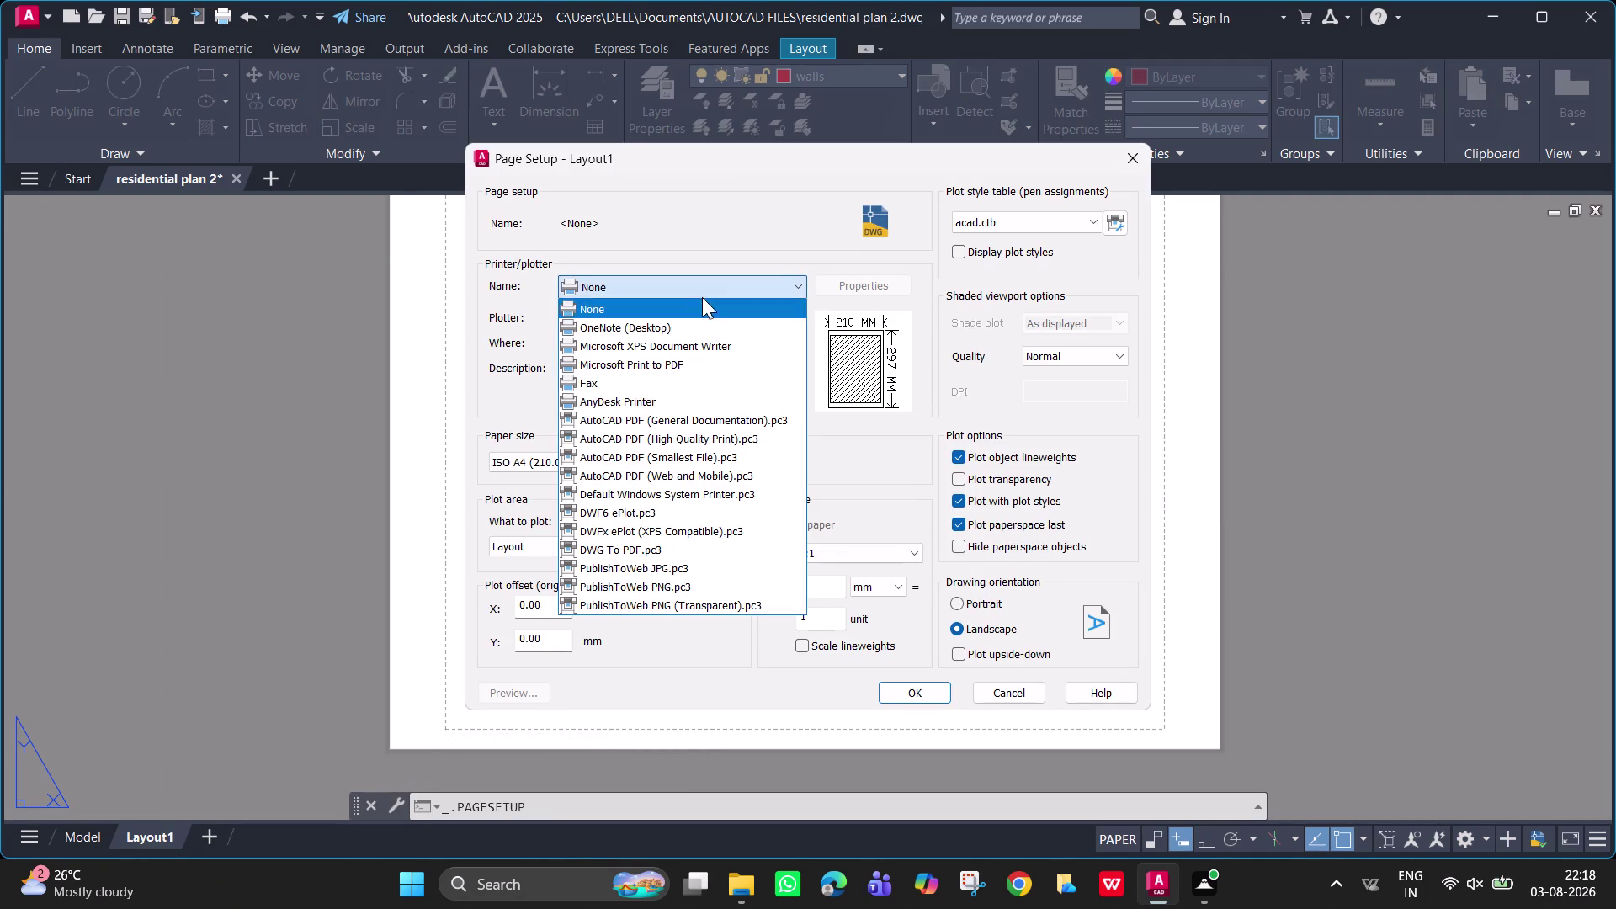
click(694, 558)
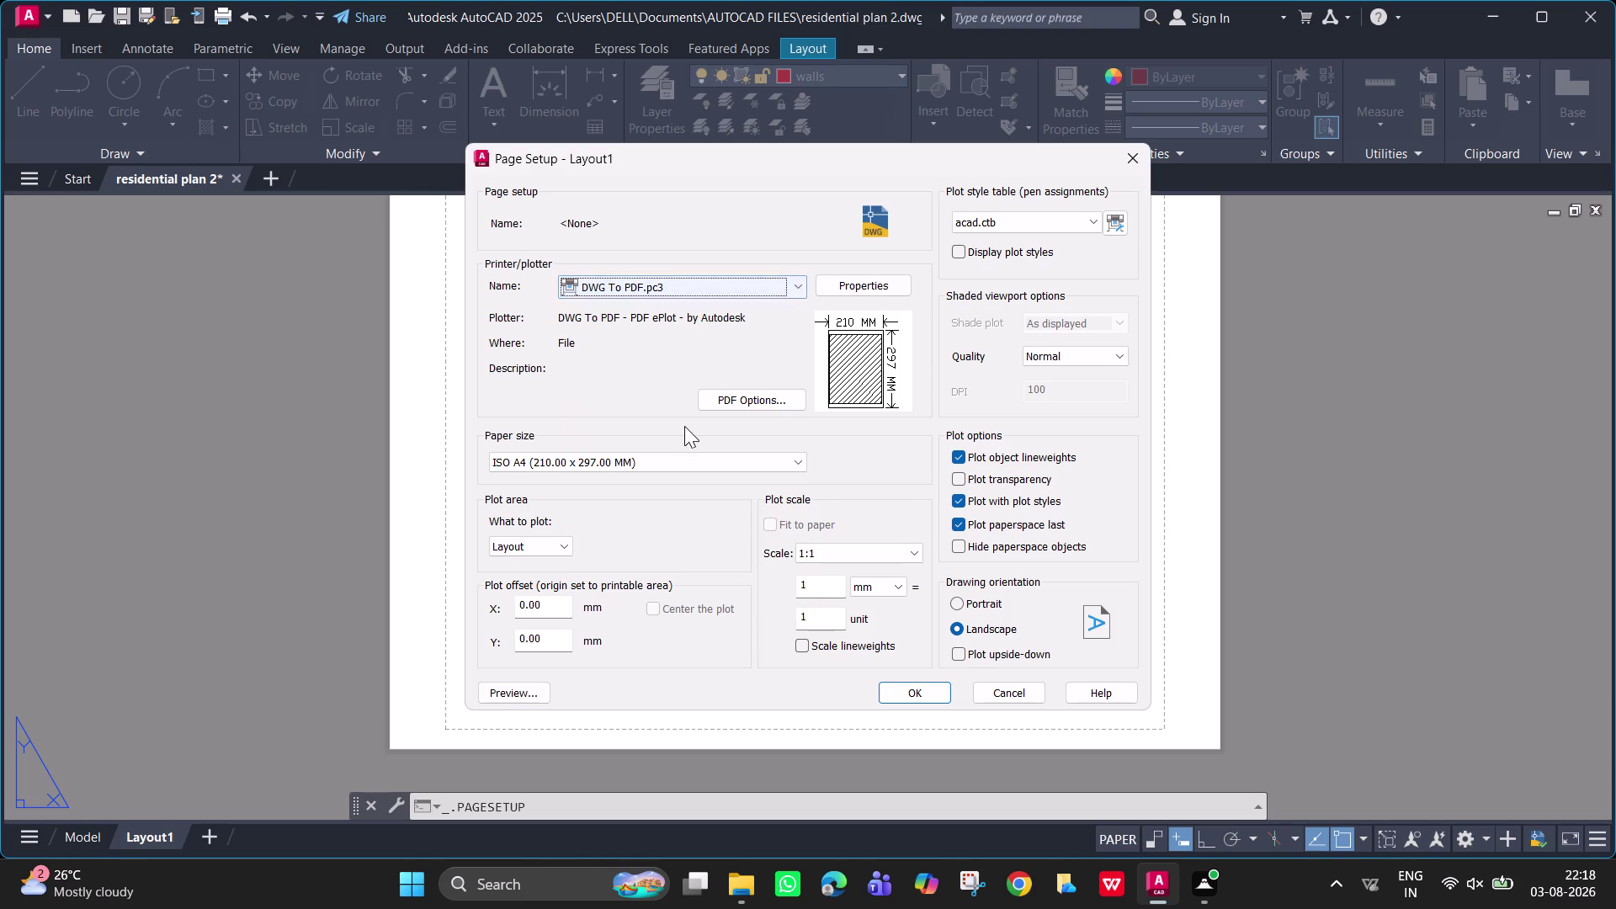
click(769, 453)
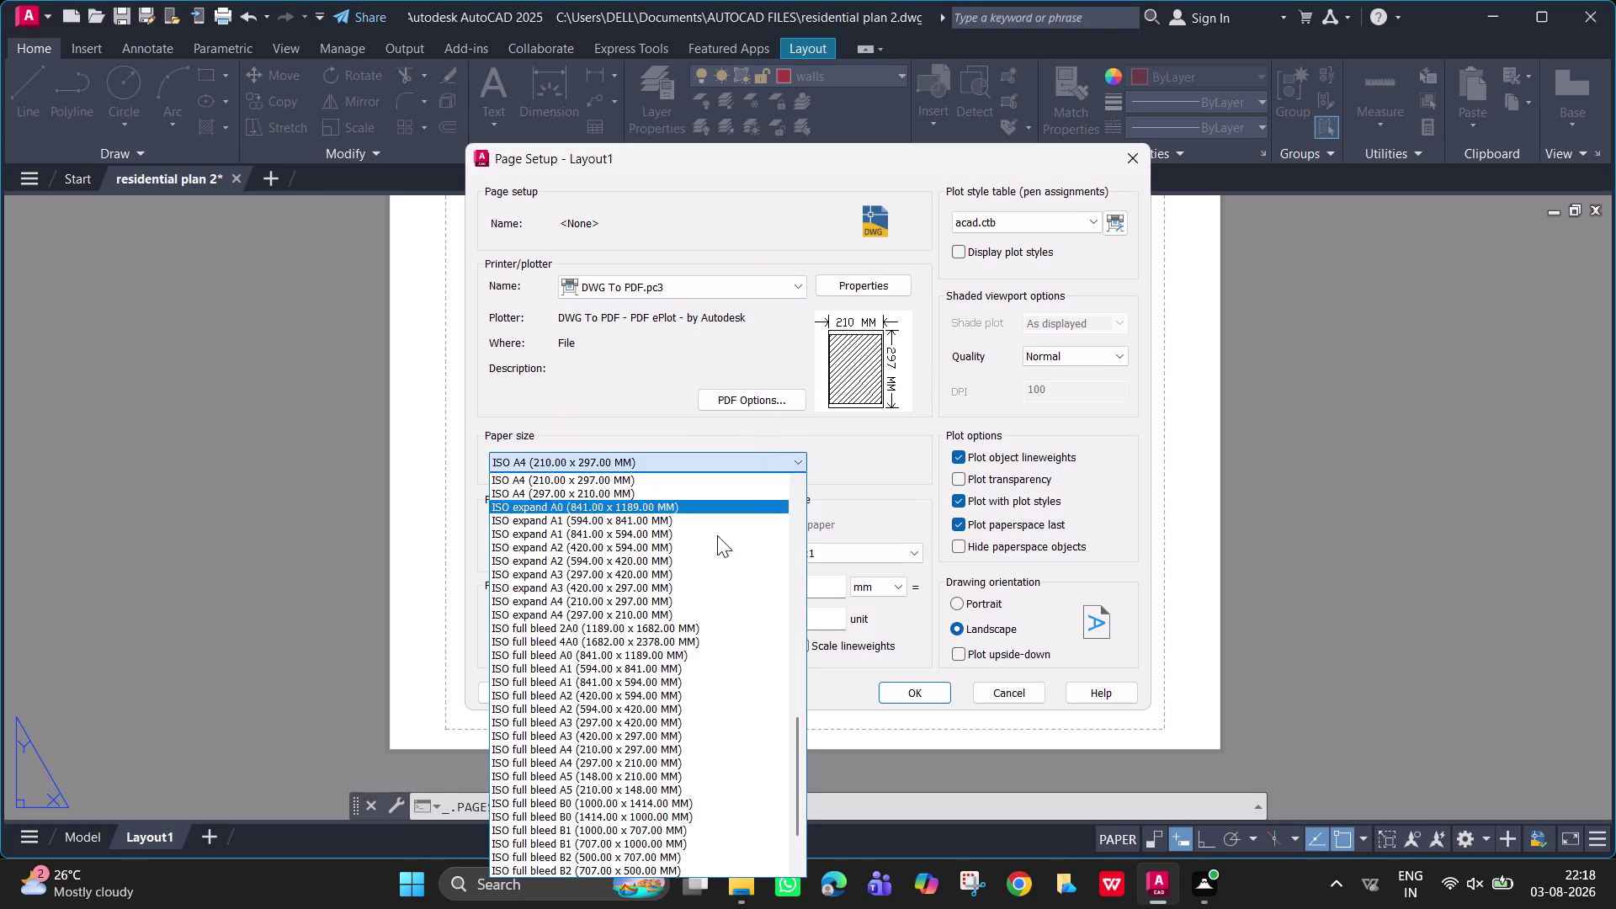
click(624, 759)
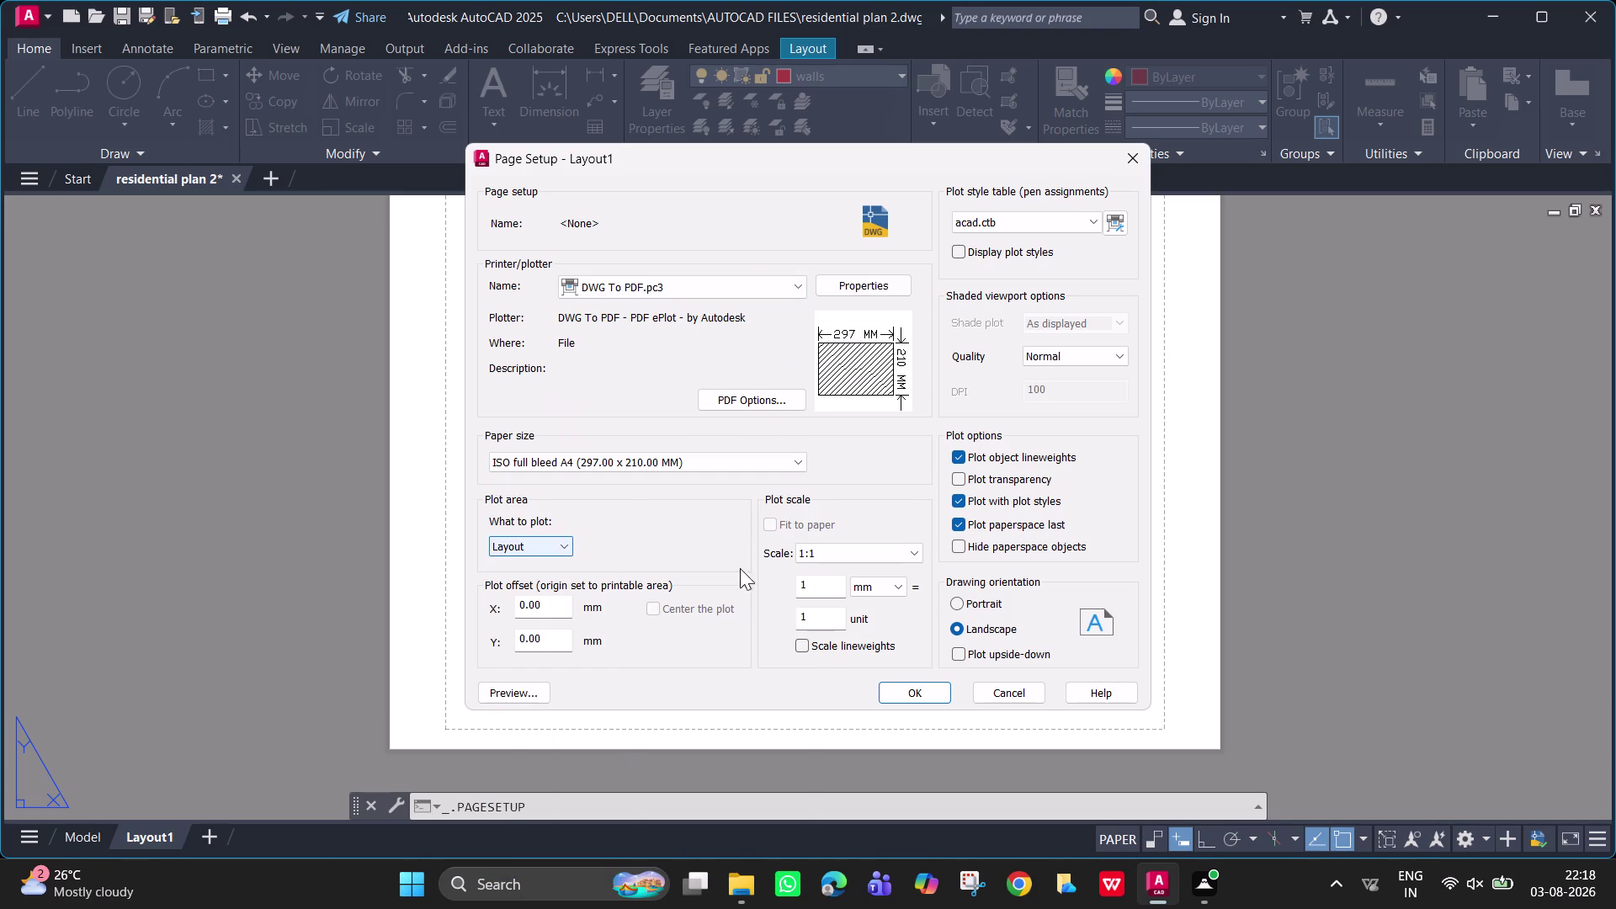
Set the page setup units to inches, check the preview, and confirm.
click(890, 584)
click(890, 602)
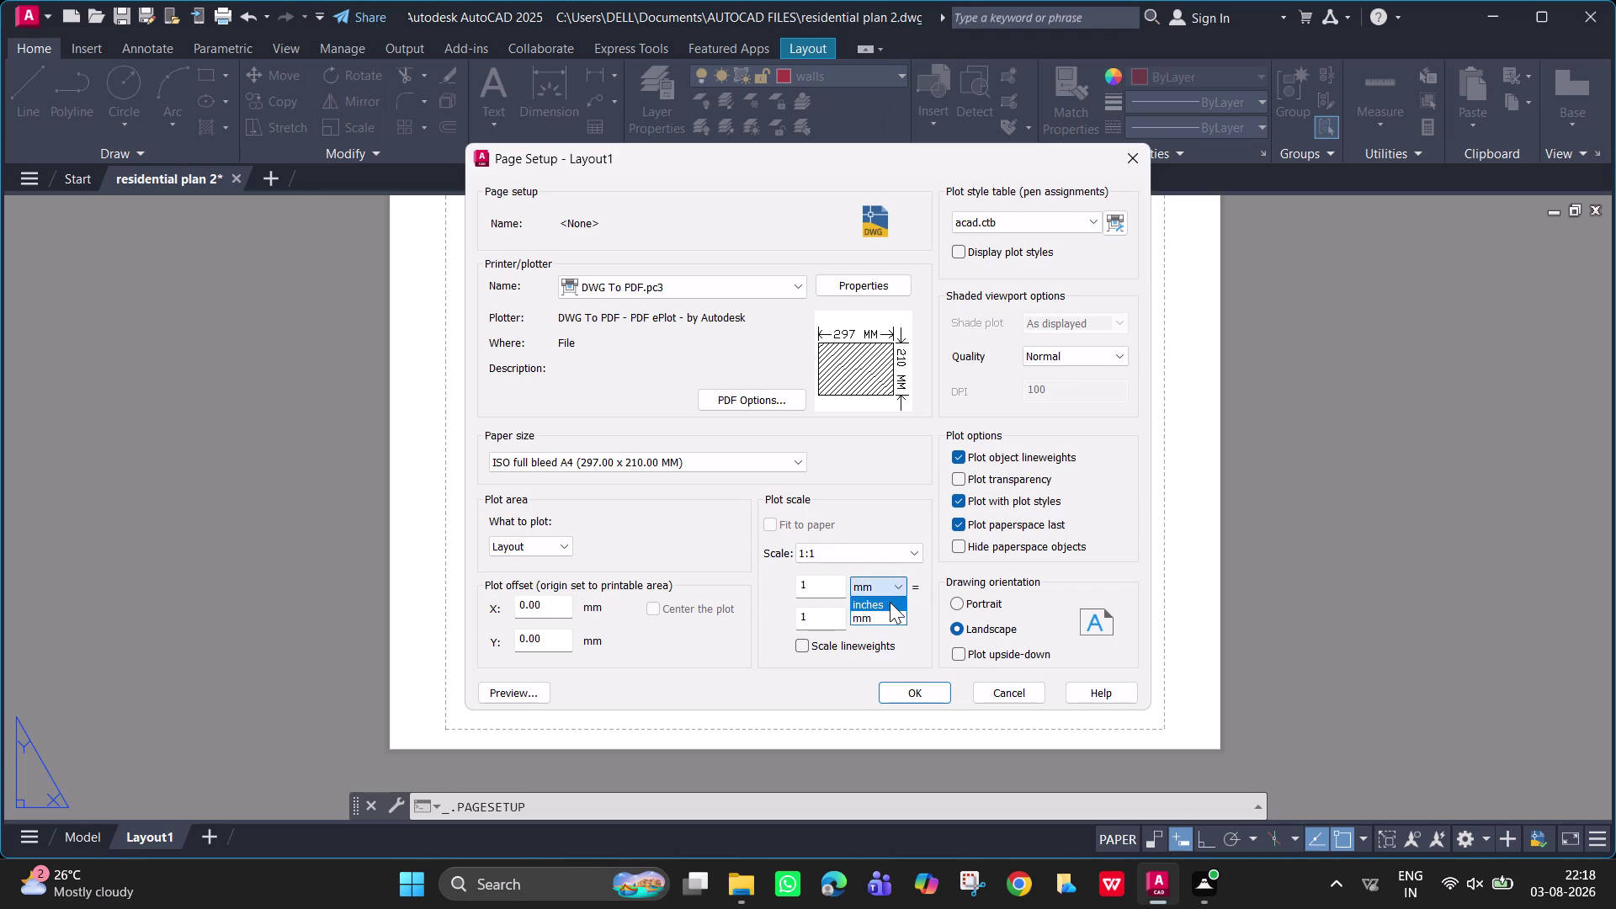
click(504, 703)
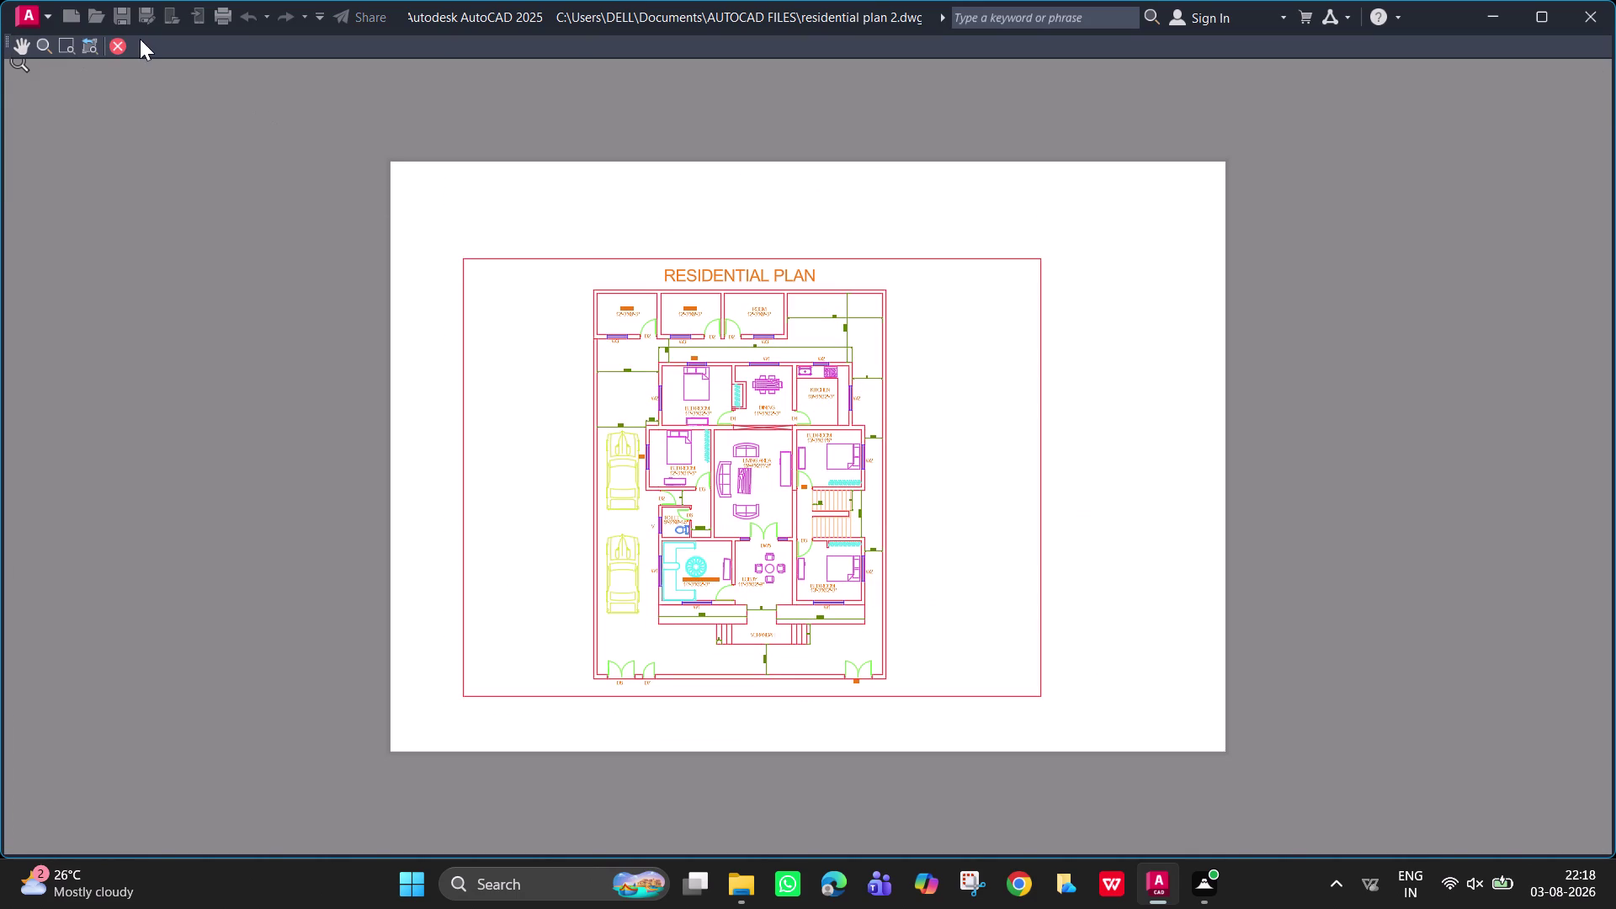
click(116, 41)
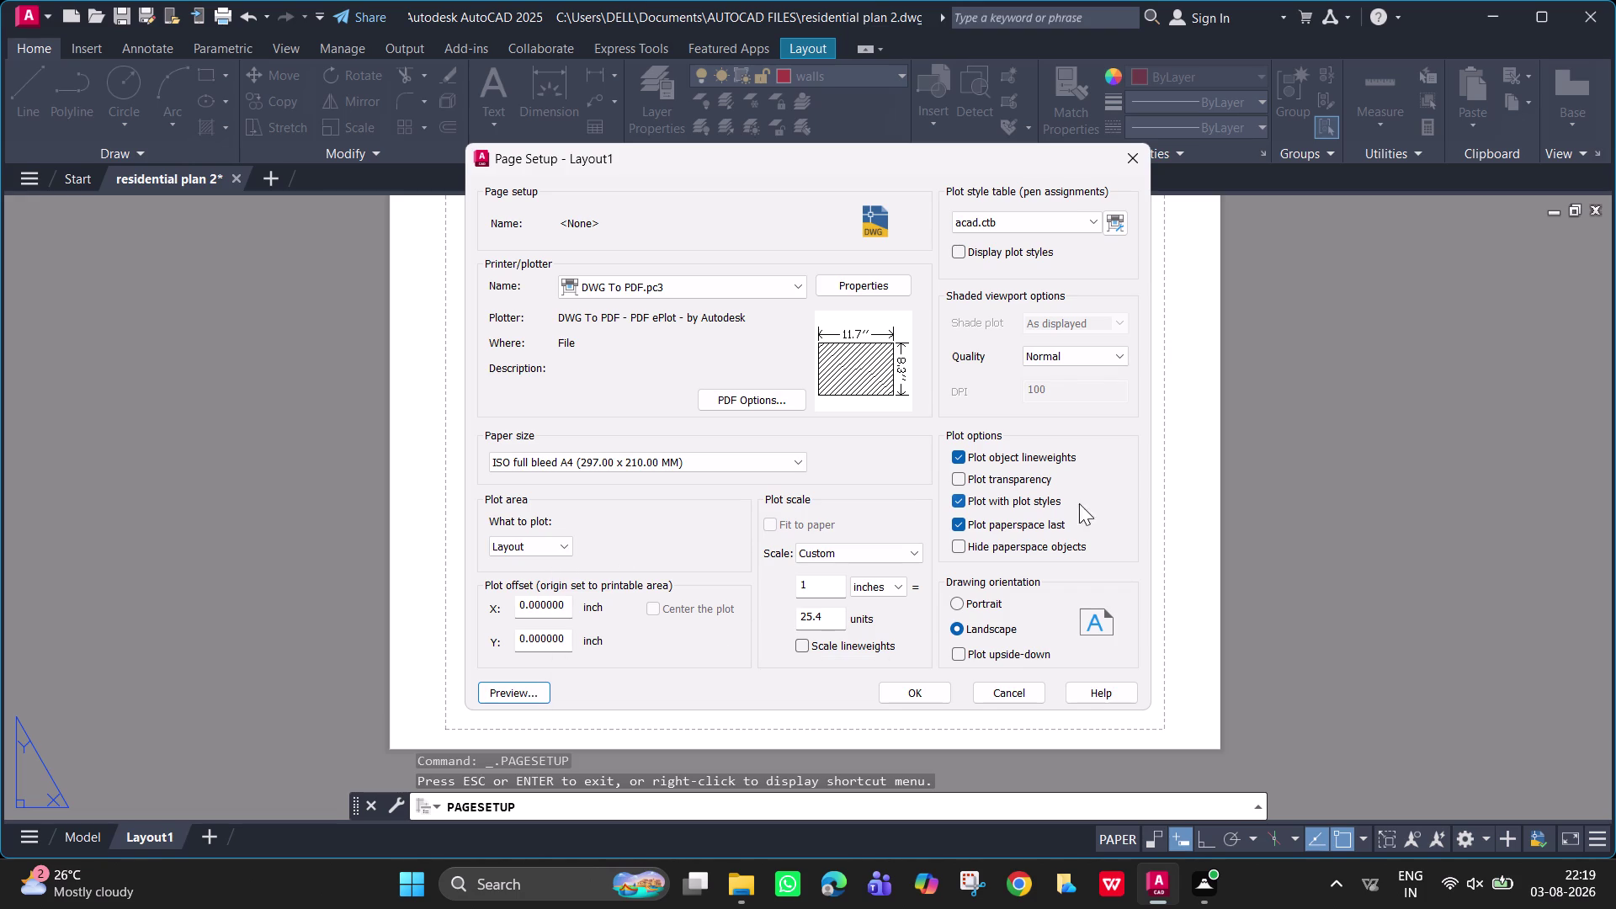
click(934, 690)
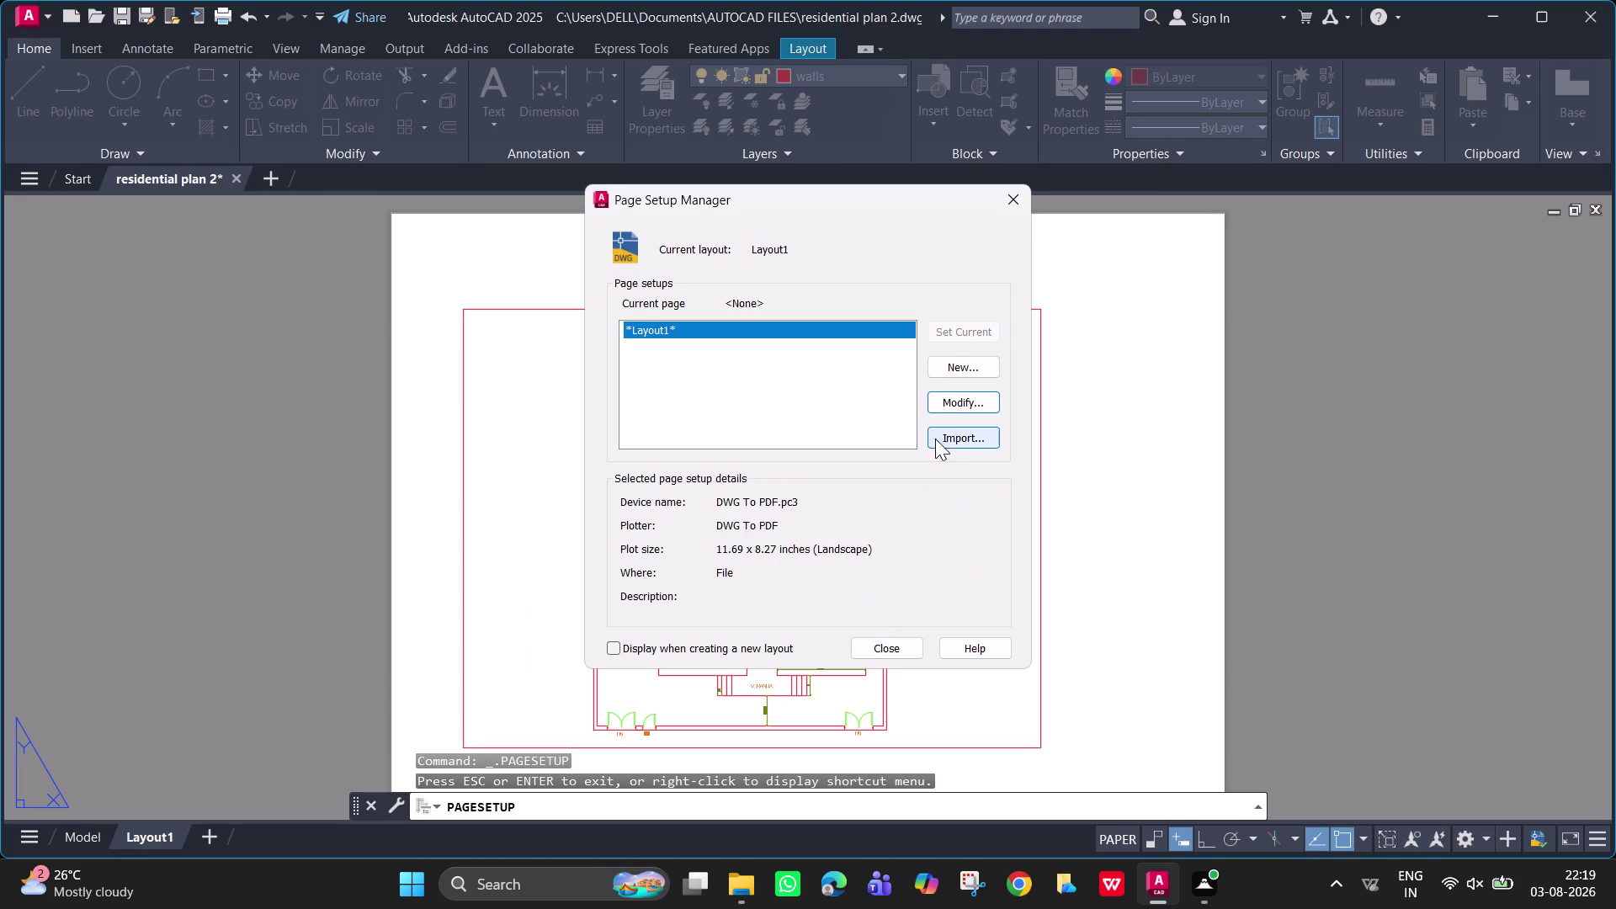
Start importing a page setup from a drawing in the AUTOCAD FILES folder.
click(949, 439)
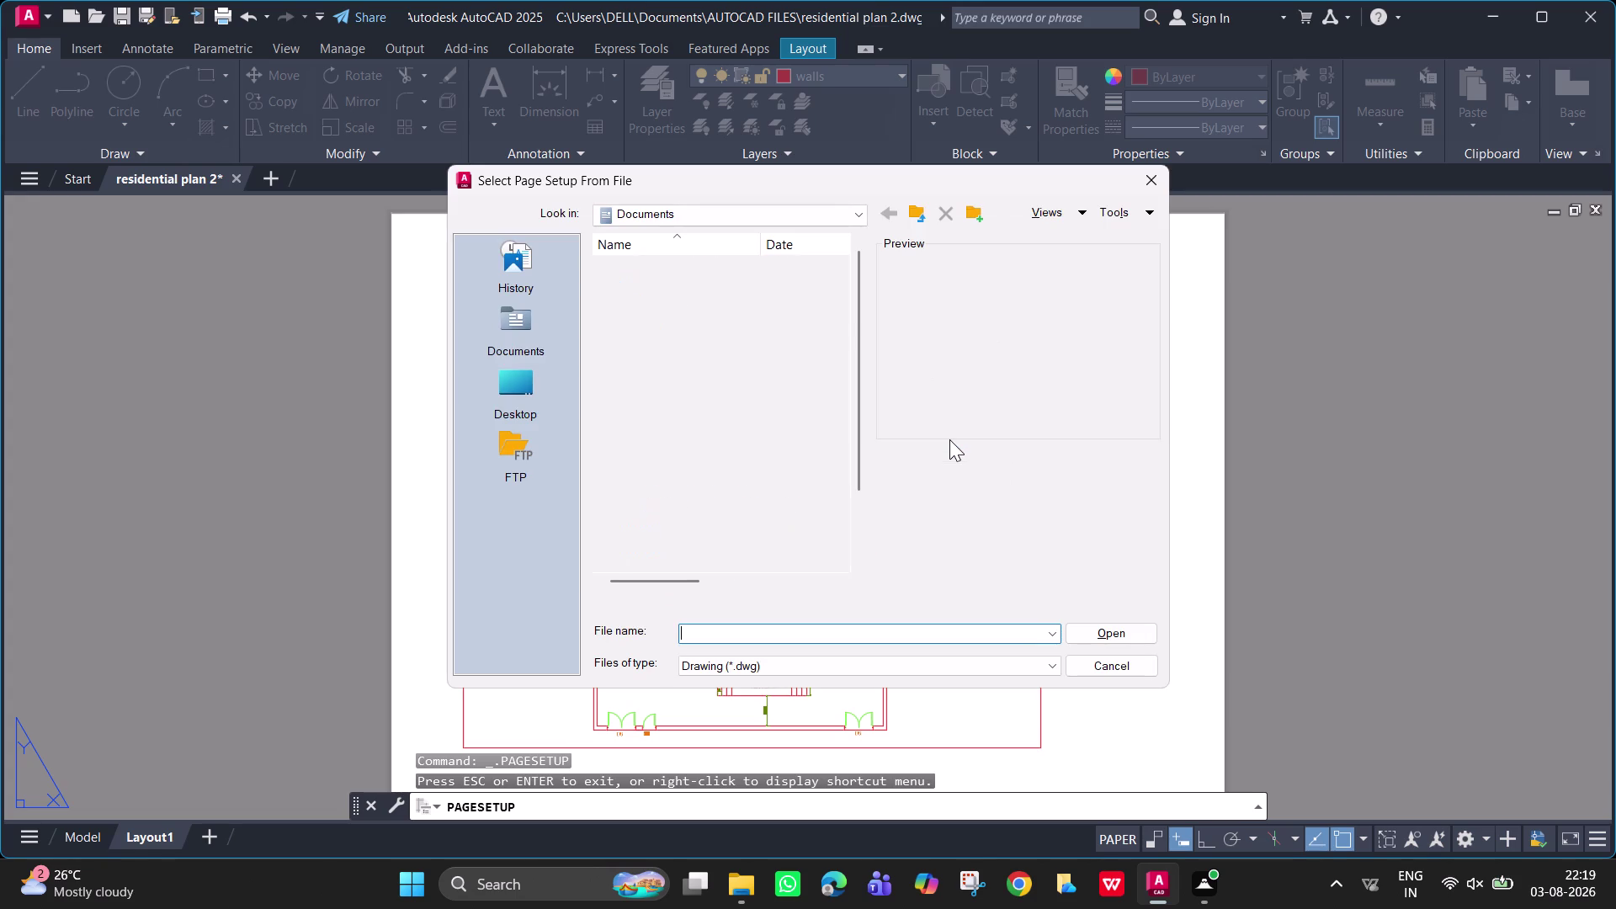
click(747, 273)
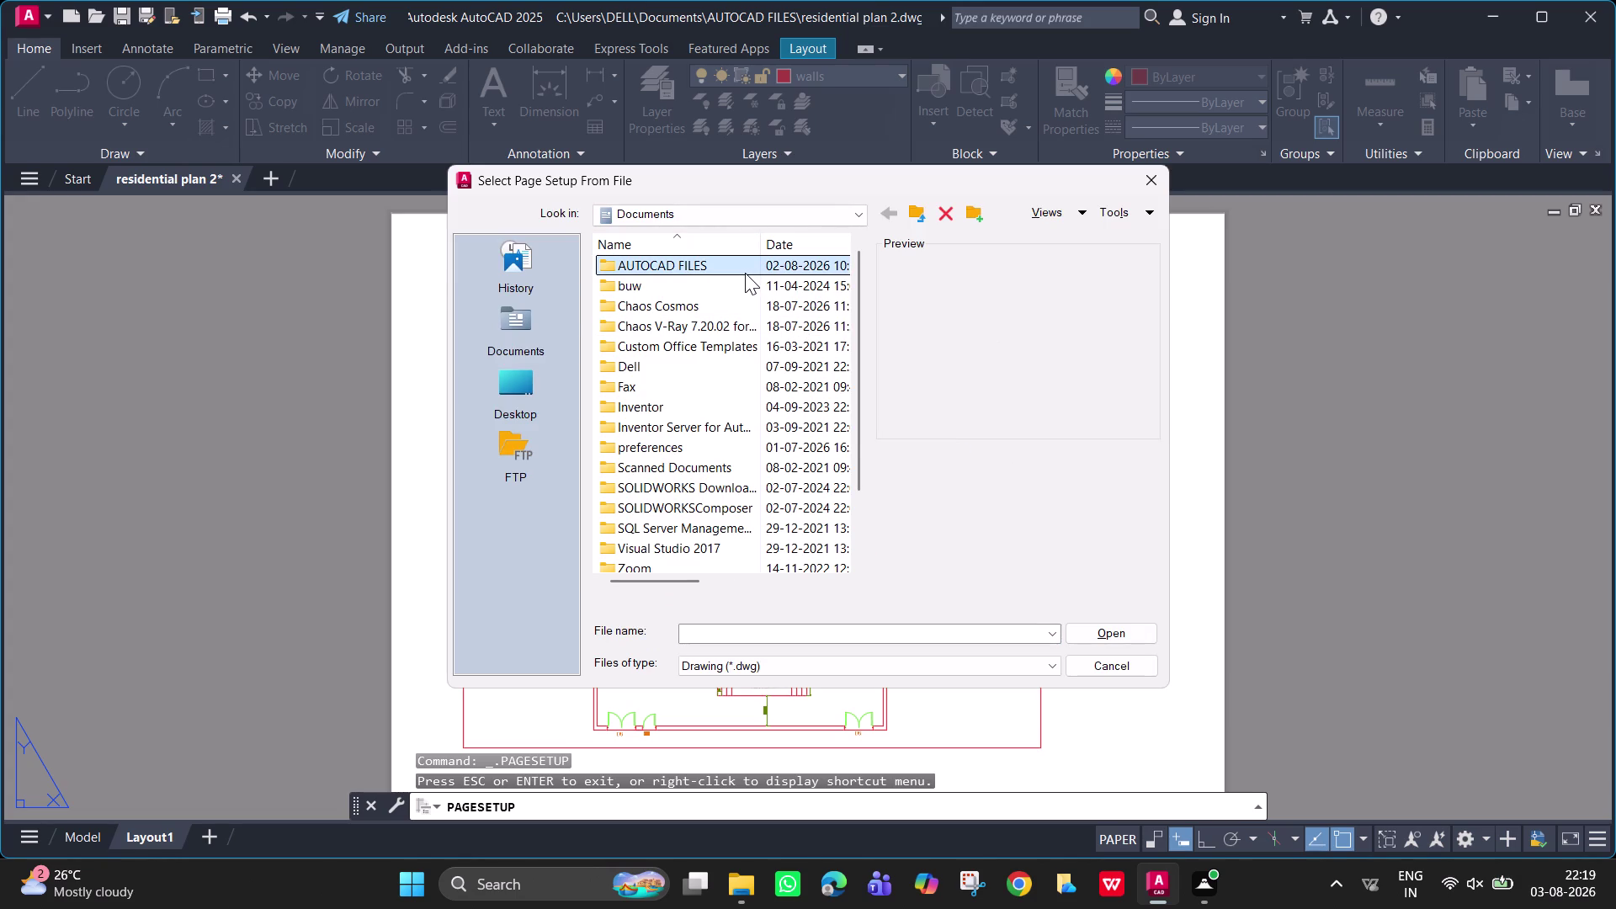
double_click(741, 267)
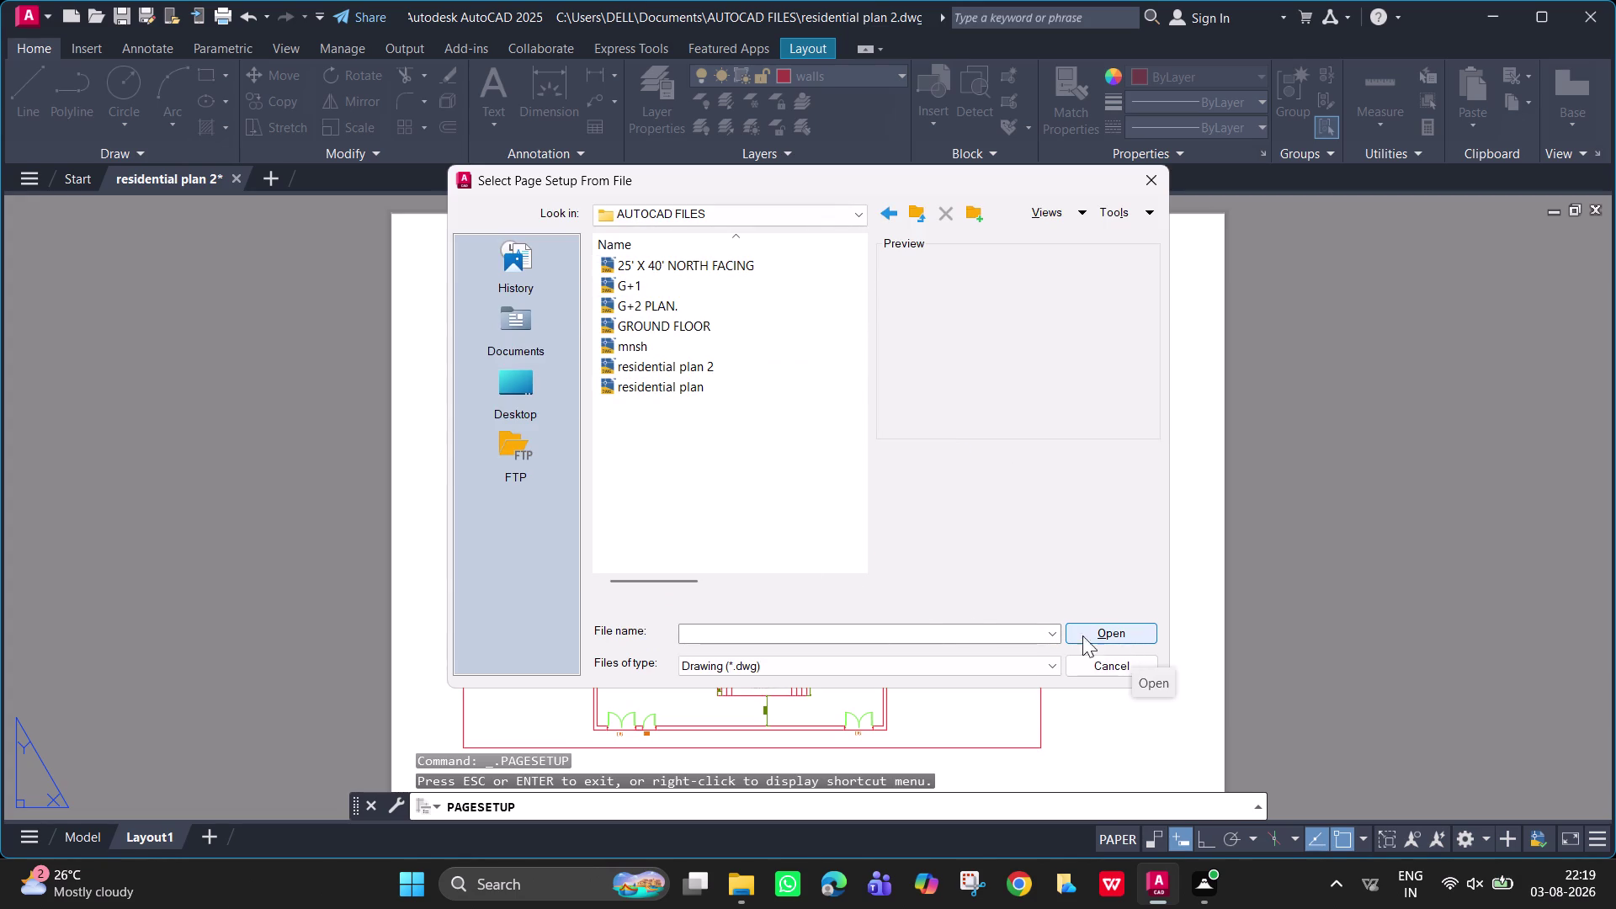
click(786, 637)
text(RE)
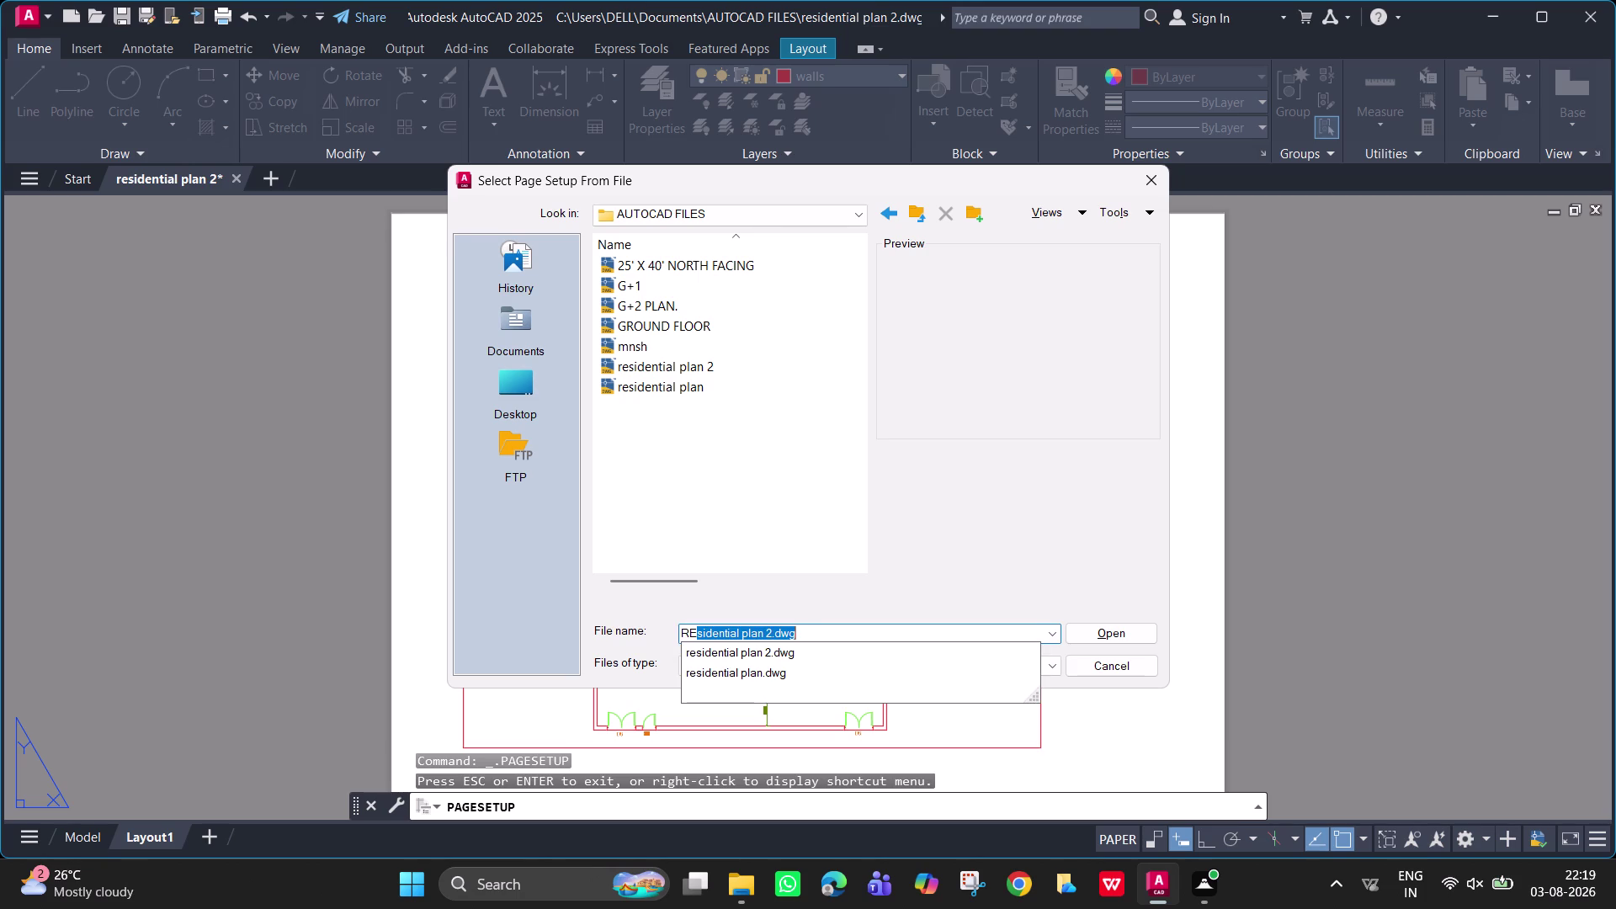
click(852, 622)
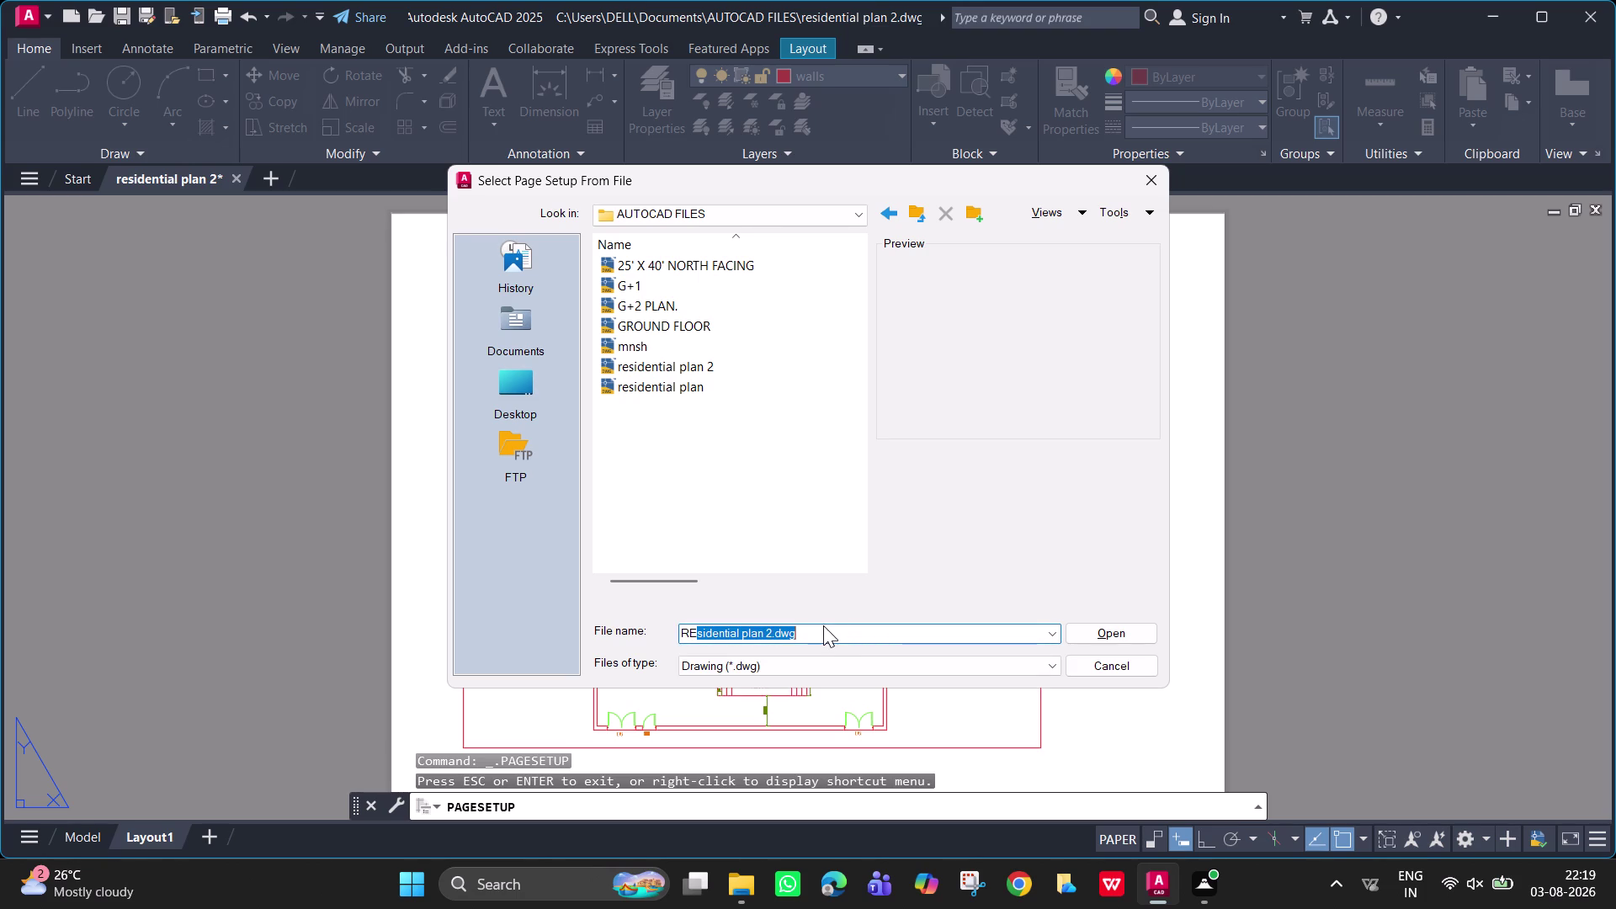
click(822, 664)
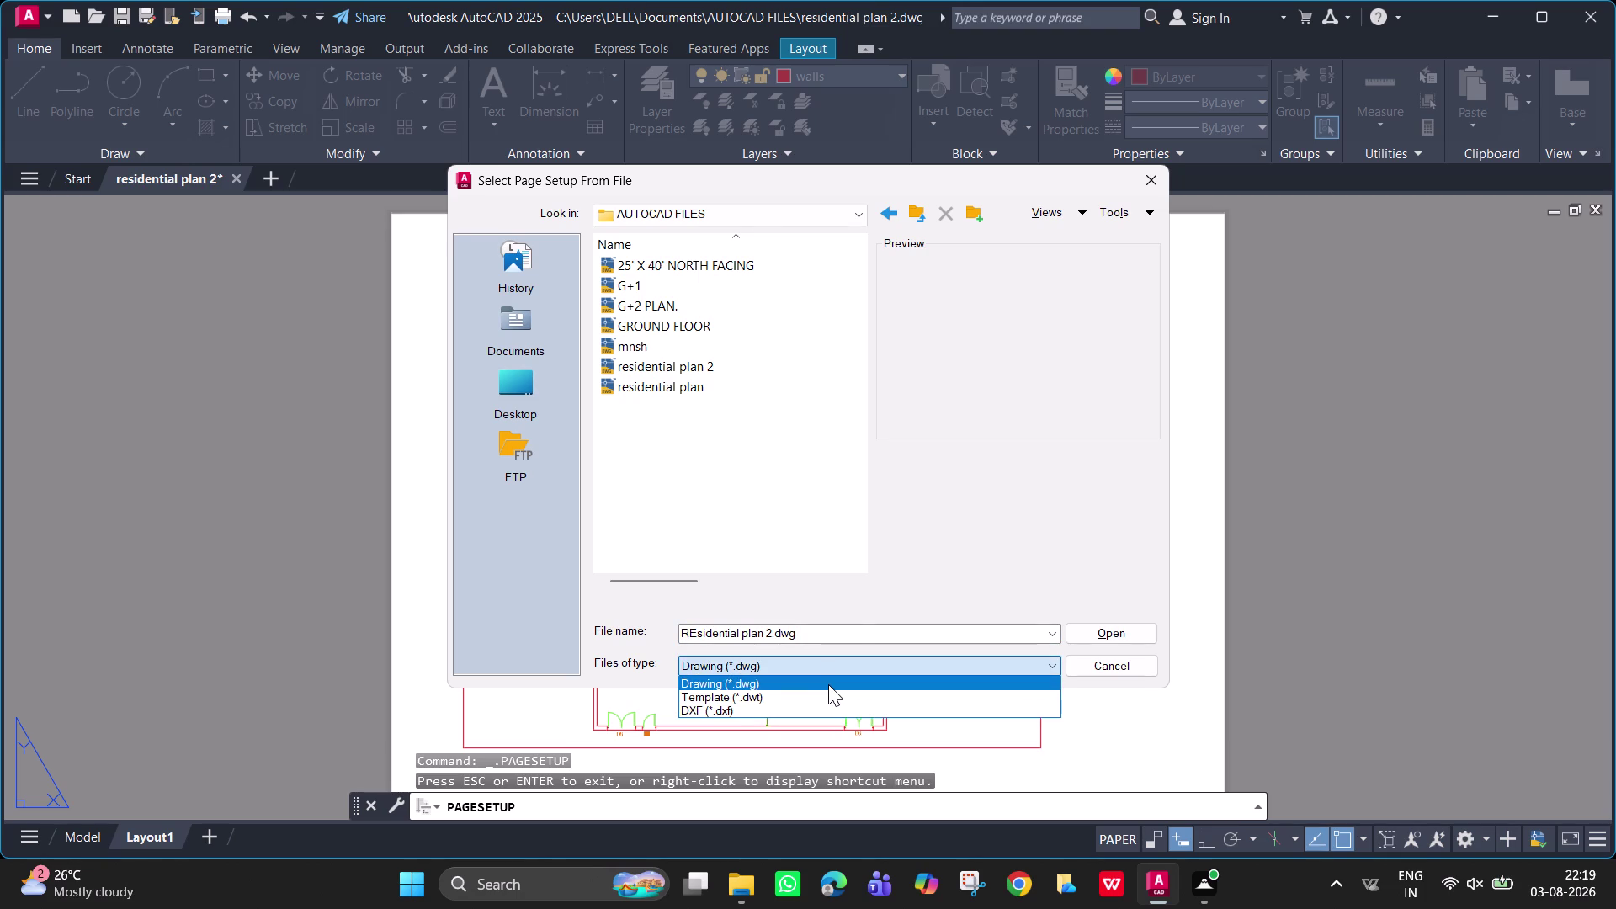
click(828, 684)
click(788, 633)
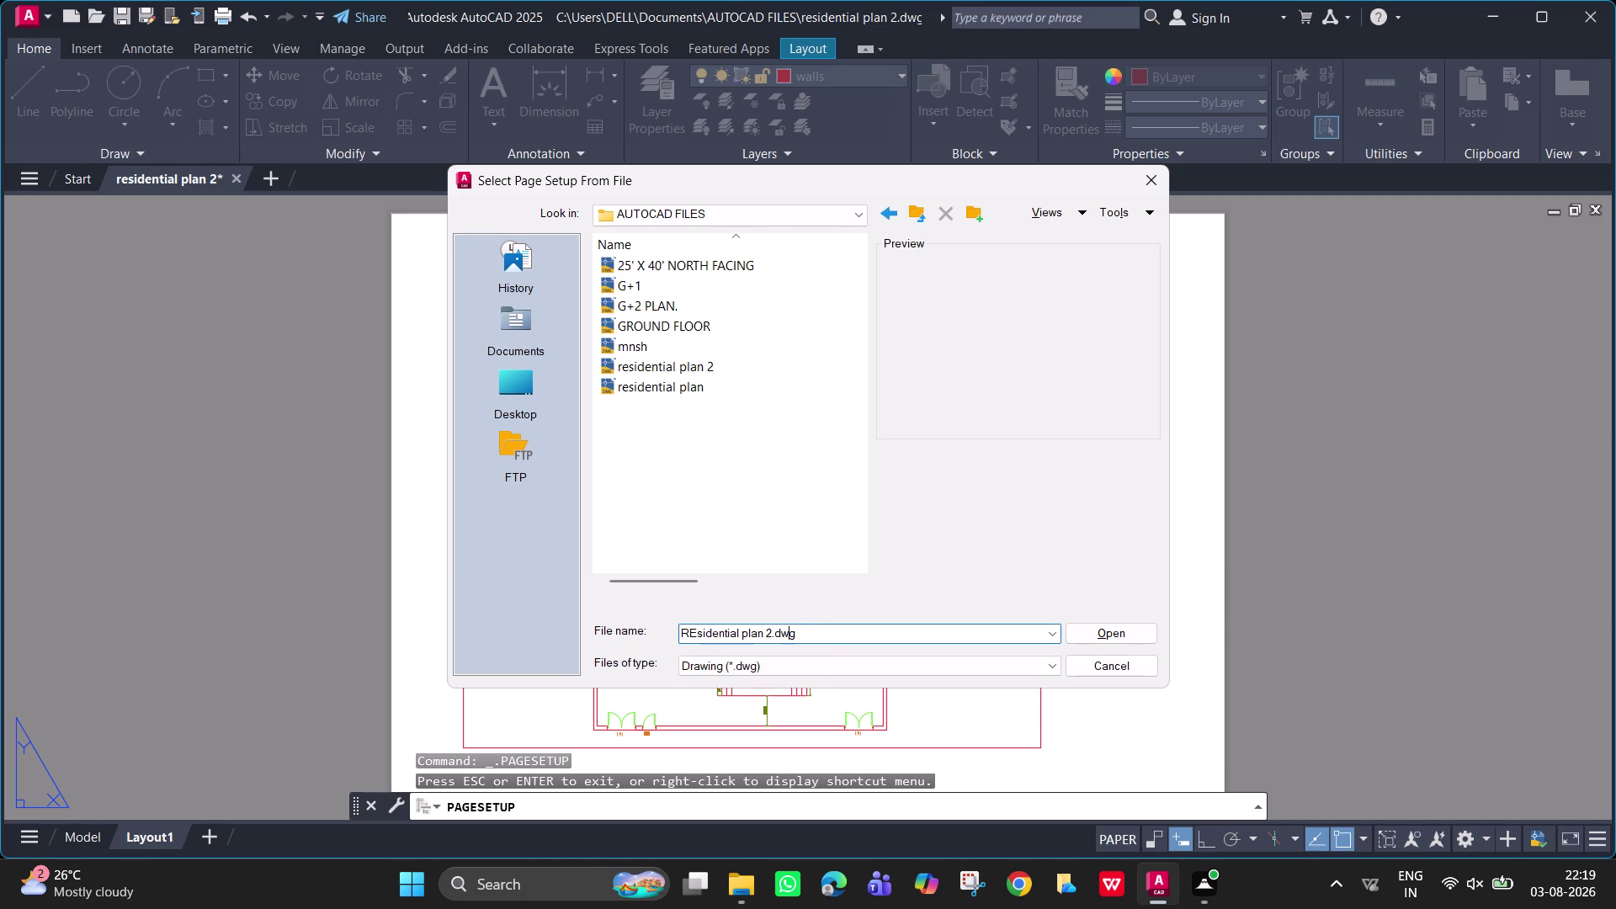
Add 'LAYOUT' to the file name and try to open that drawing.
click(767, 621)
click(772, 626)
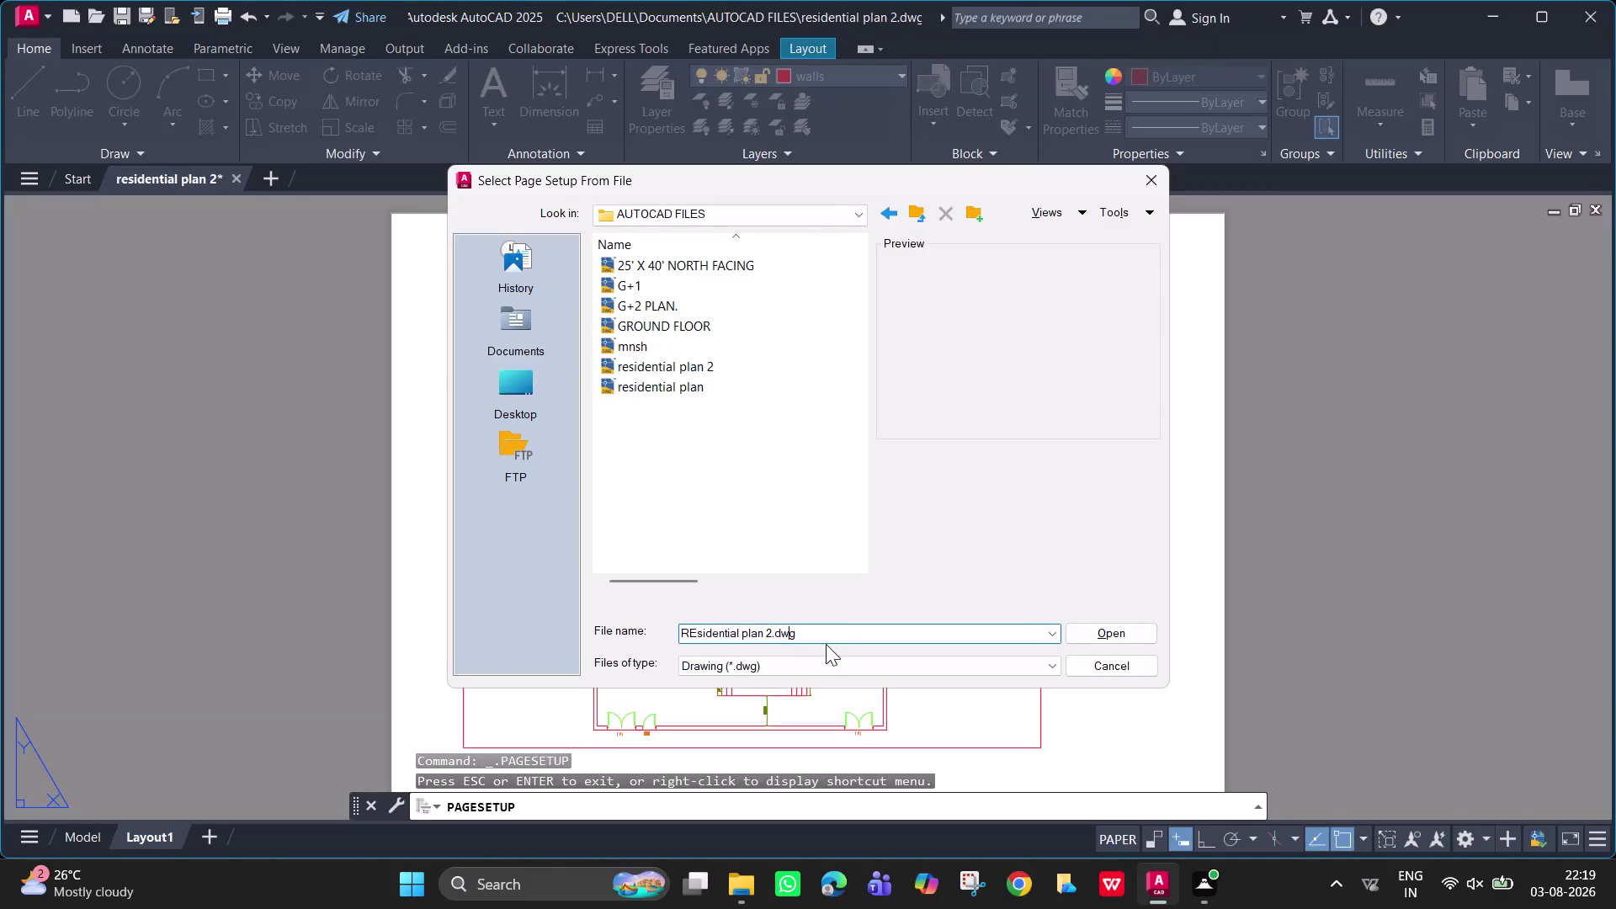
click(773, 634)
key(space)
text(LA)
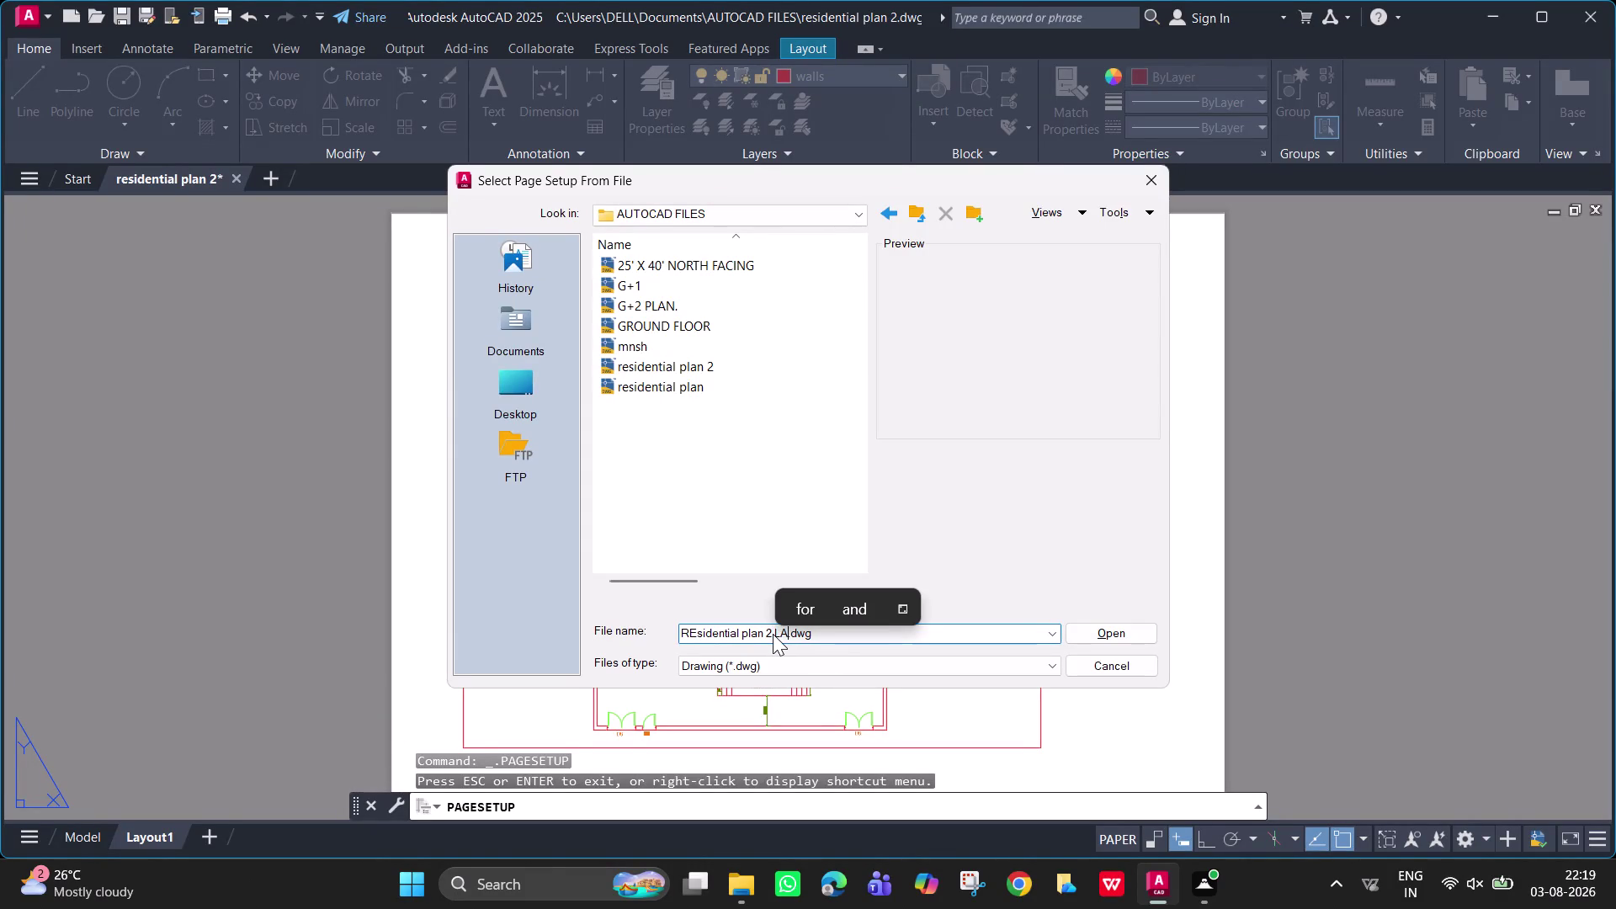
text(Y)
text(OUT)
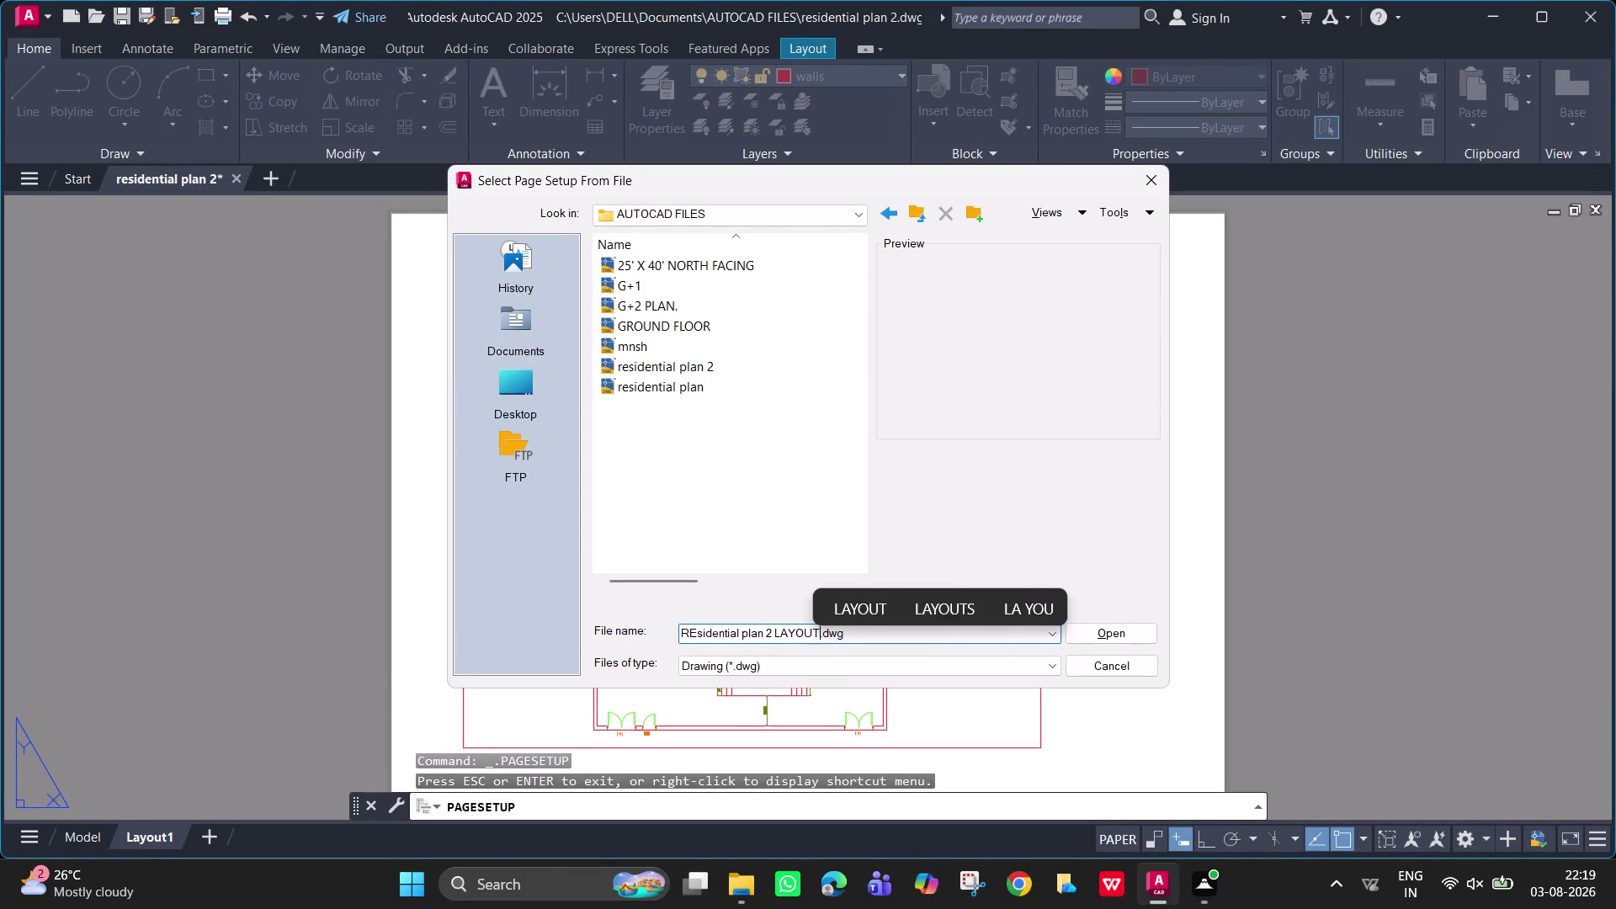
key(Return)
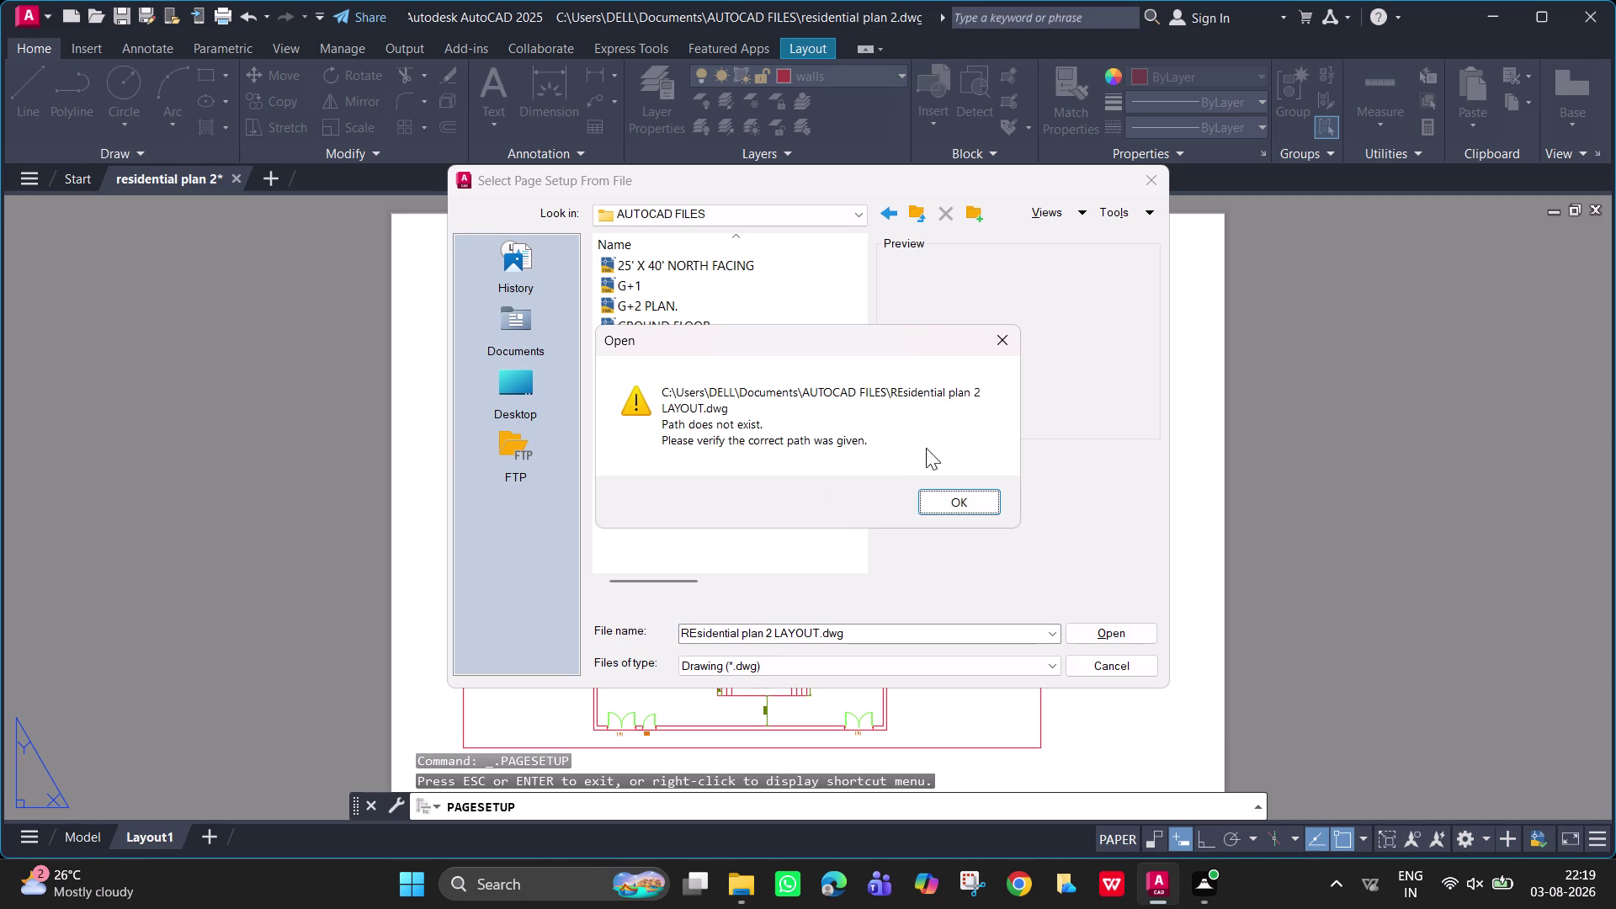
Dismiss the path-not-found error, abandon the import, and bring up Layout1's plot settings.
click(969, 493)
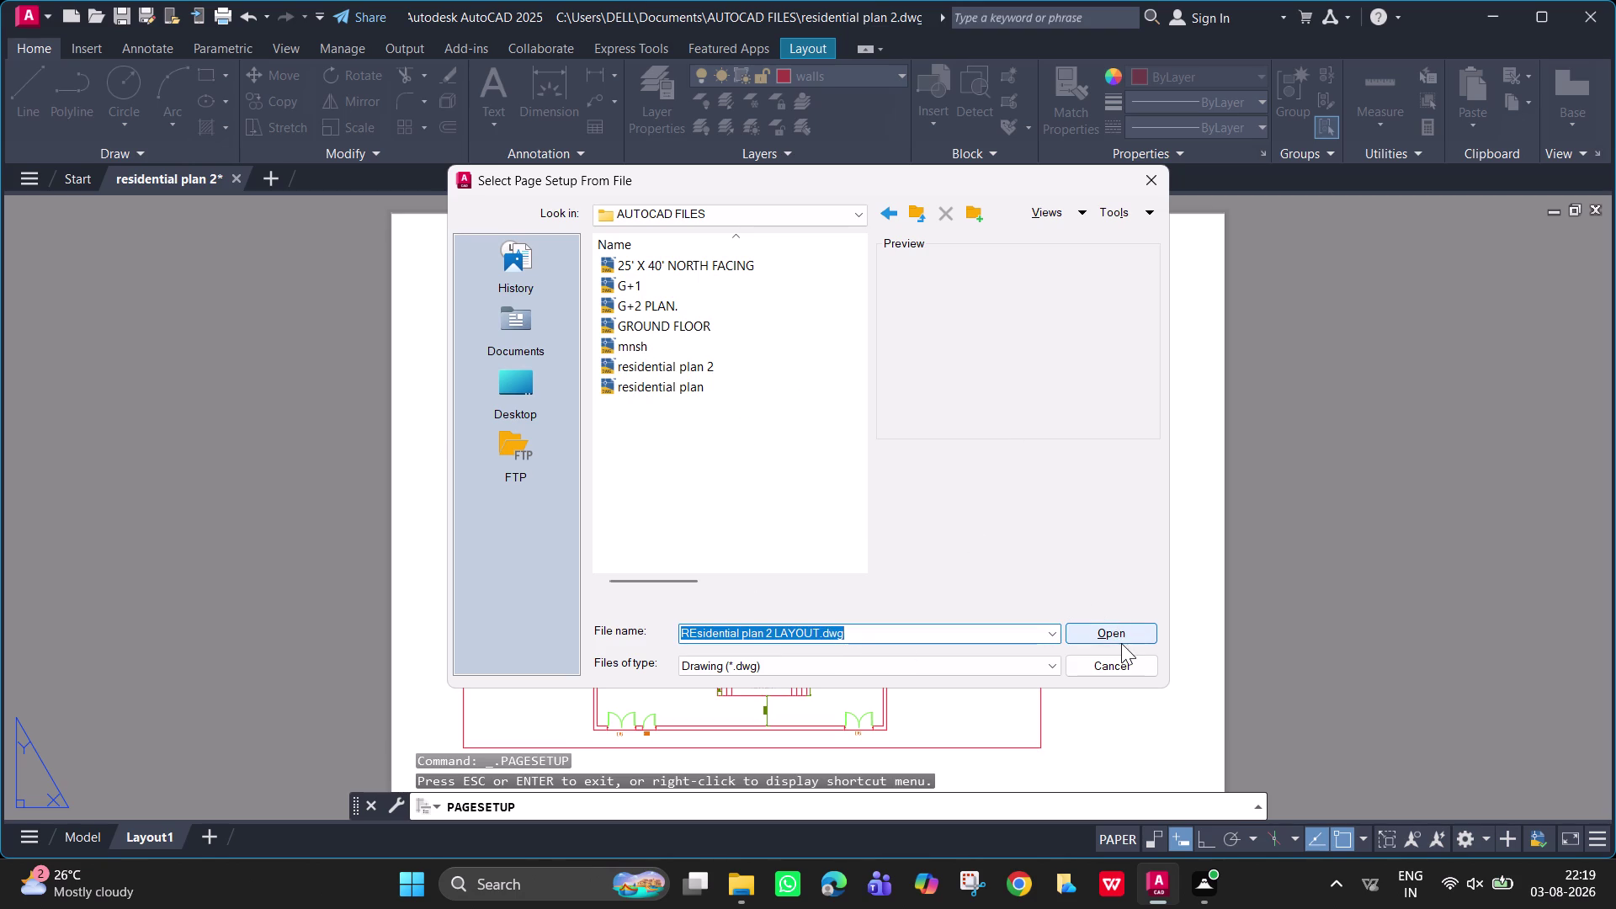
click(1116, 630)
click(950, 497)
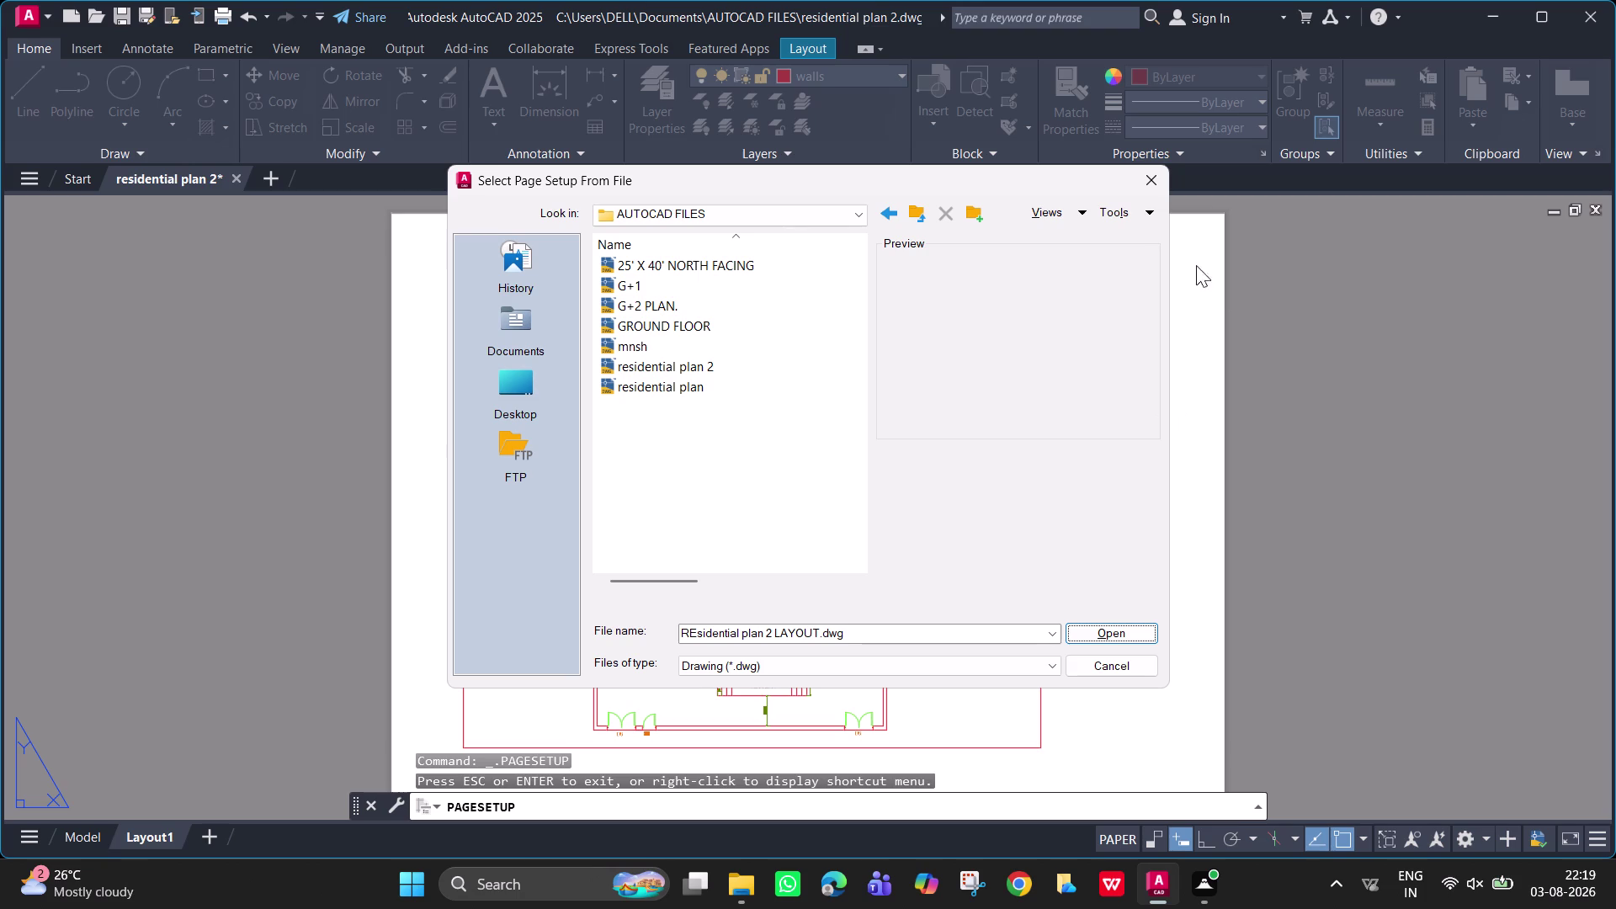
click(1154, 185)
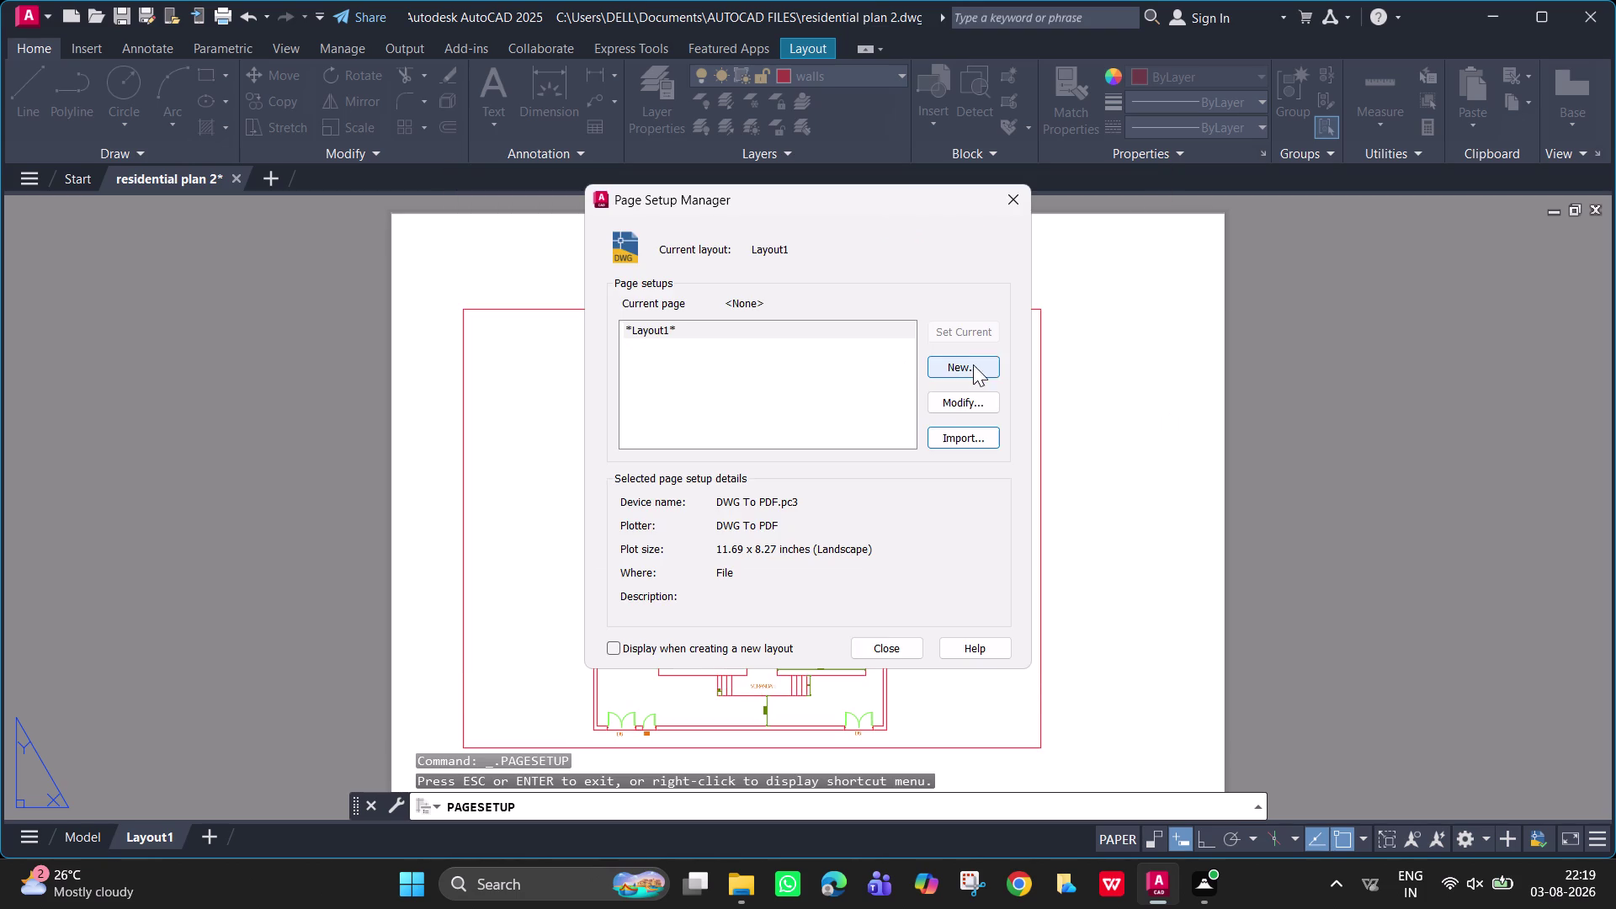
click(1015, 207)
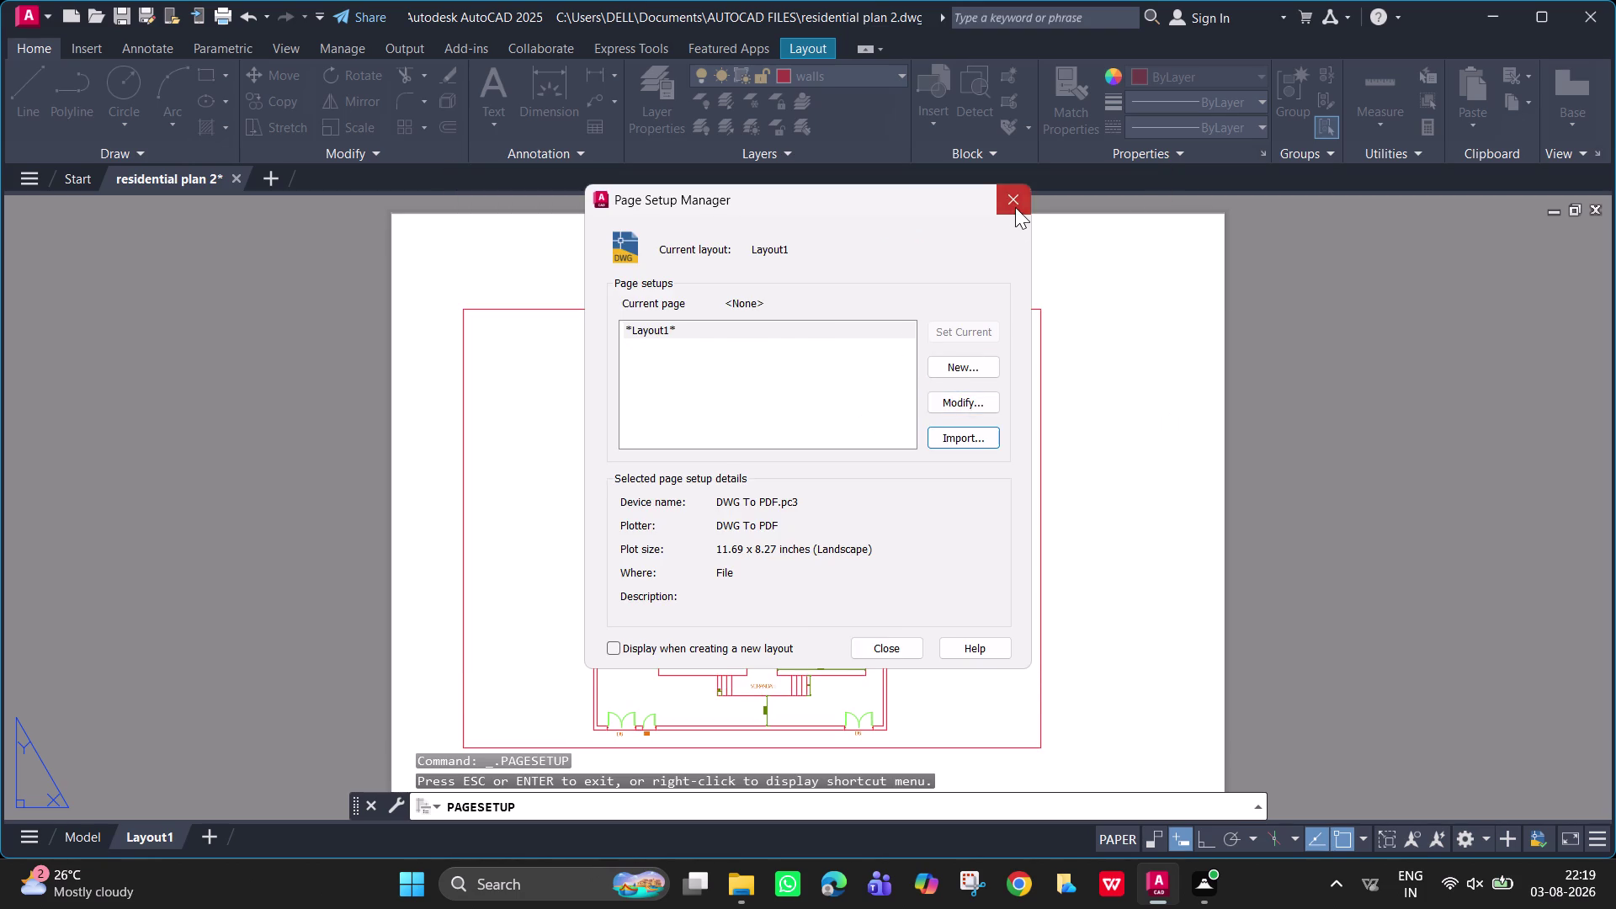
key(ctrl+p)
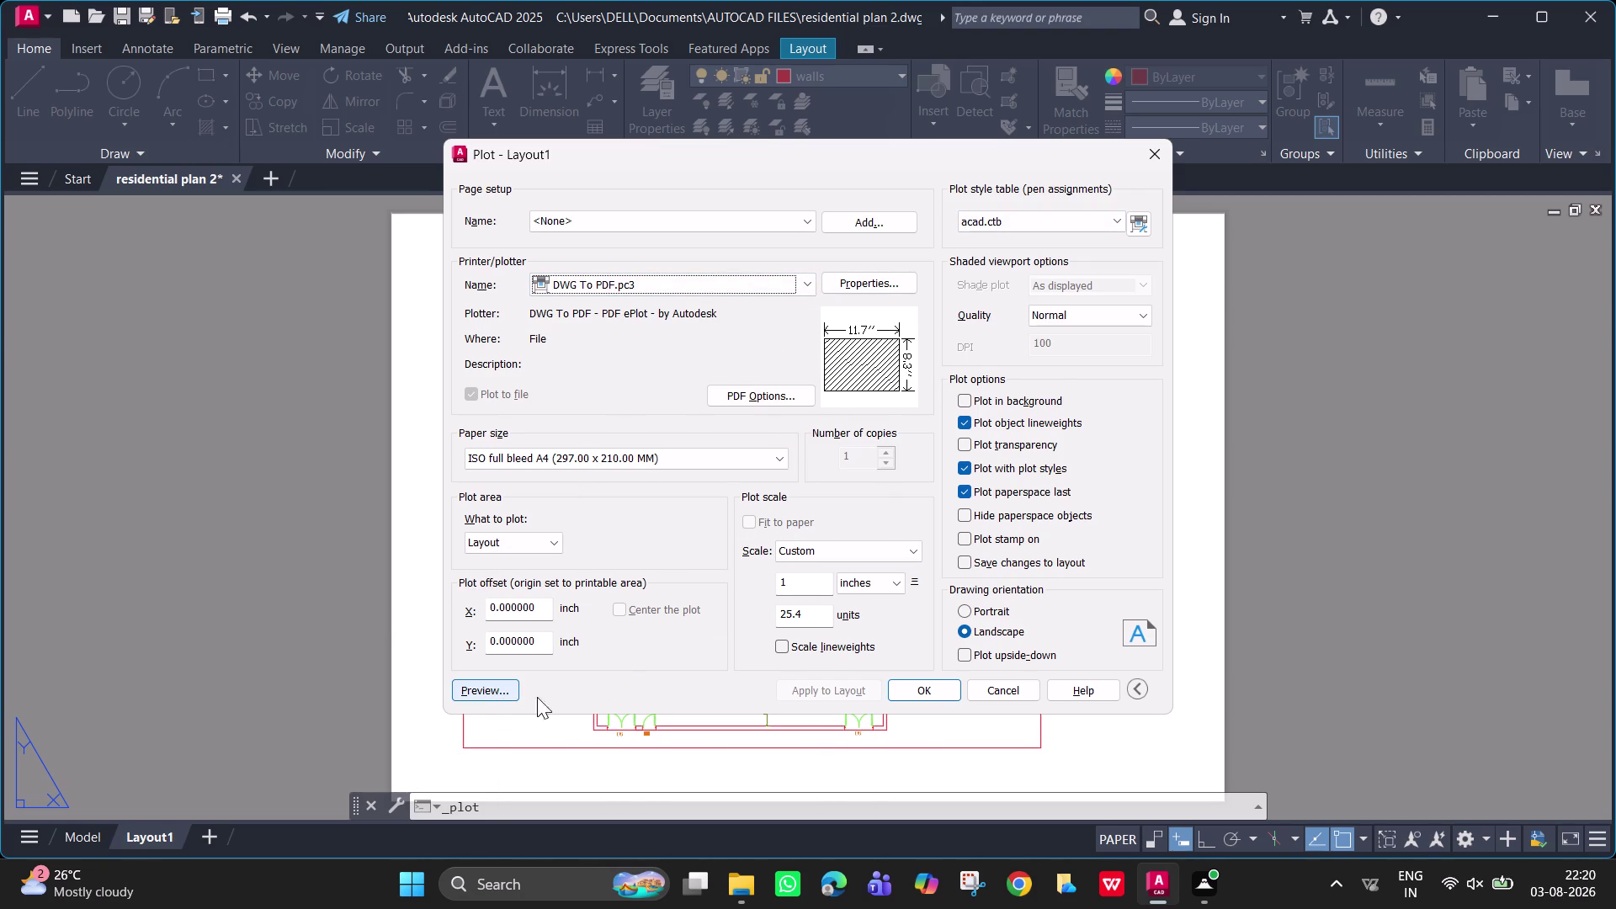
Preview the Layout1 plot, then start plotting it to PDF.
click(496, 696)
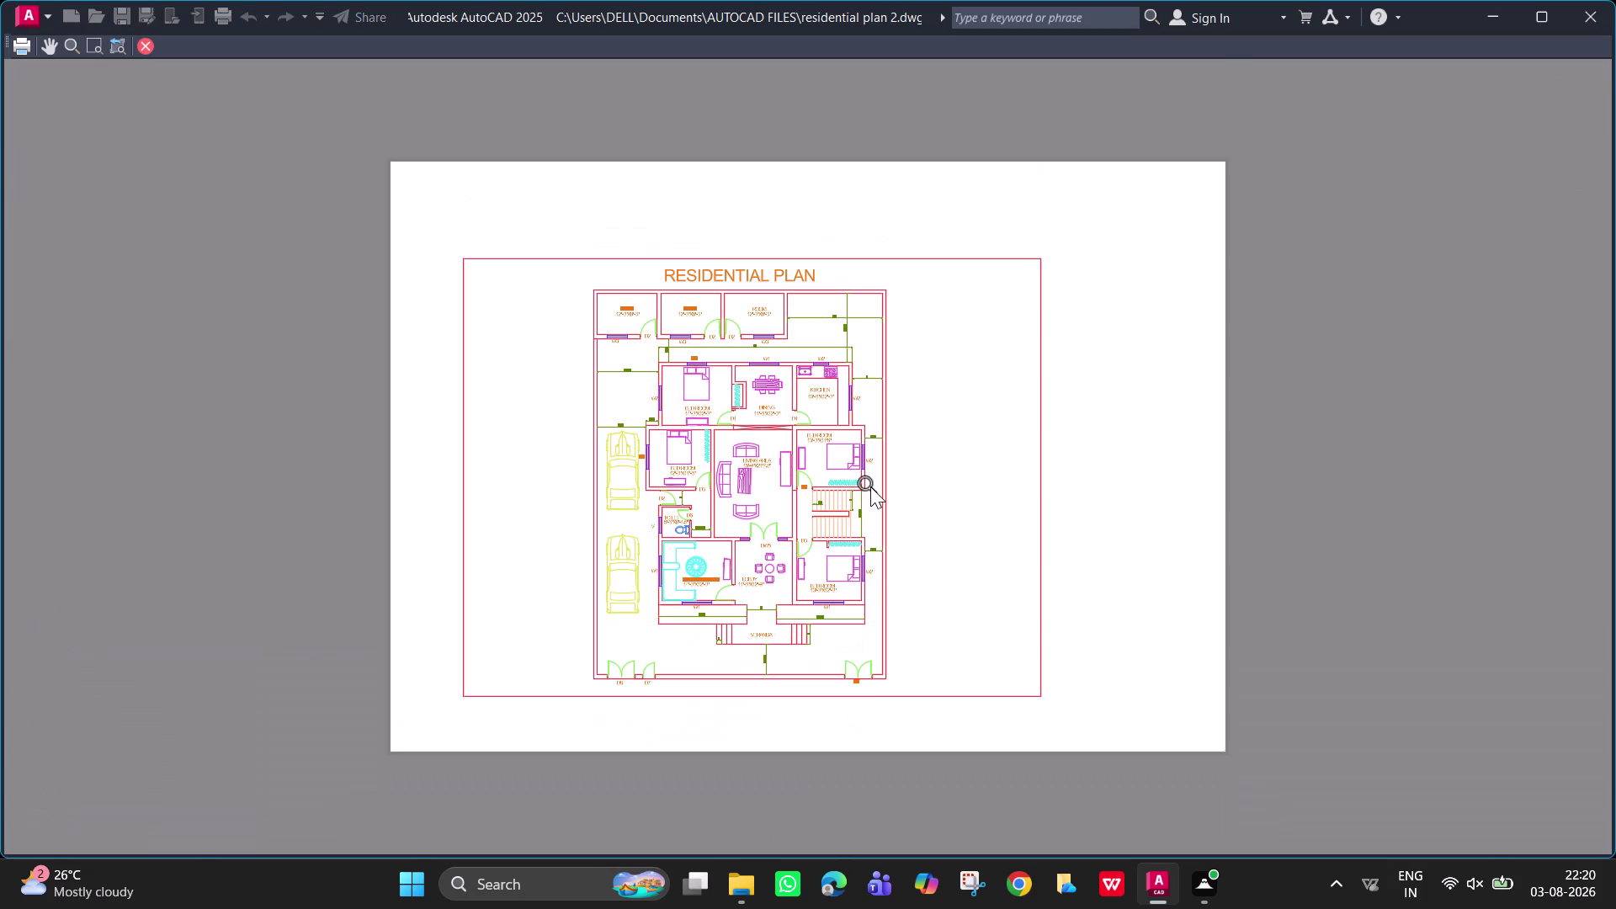
click(147, 46)
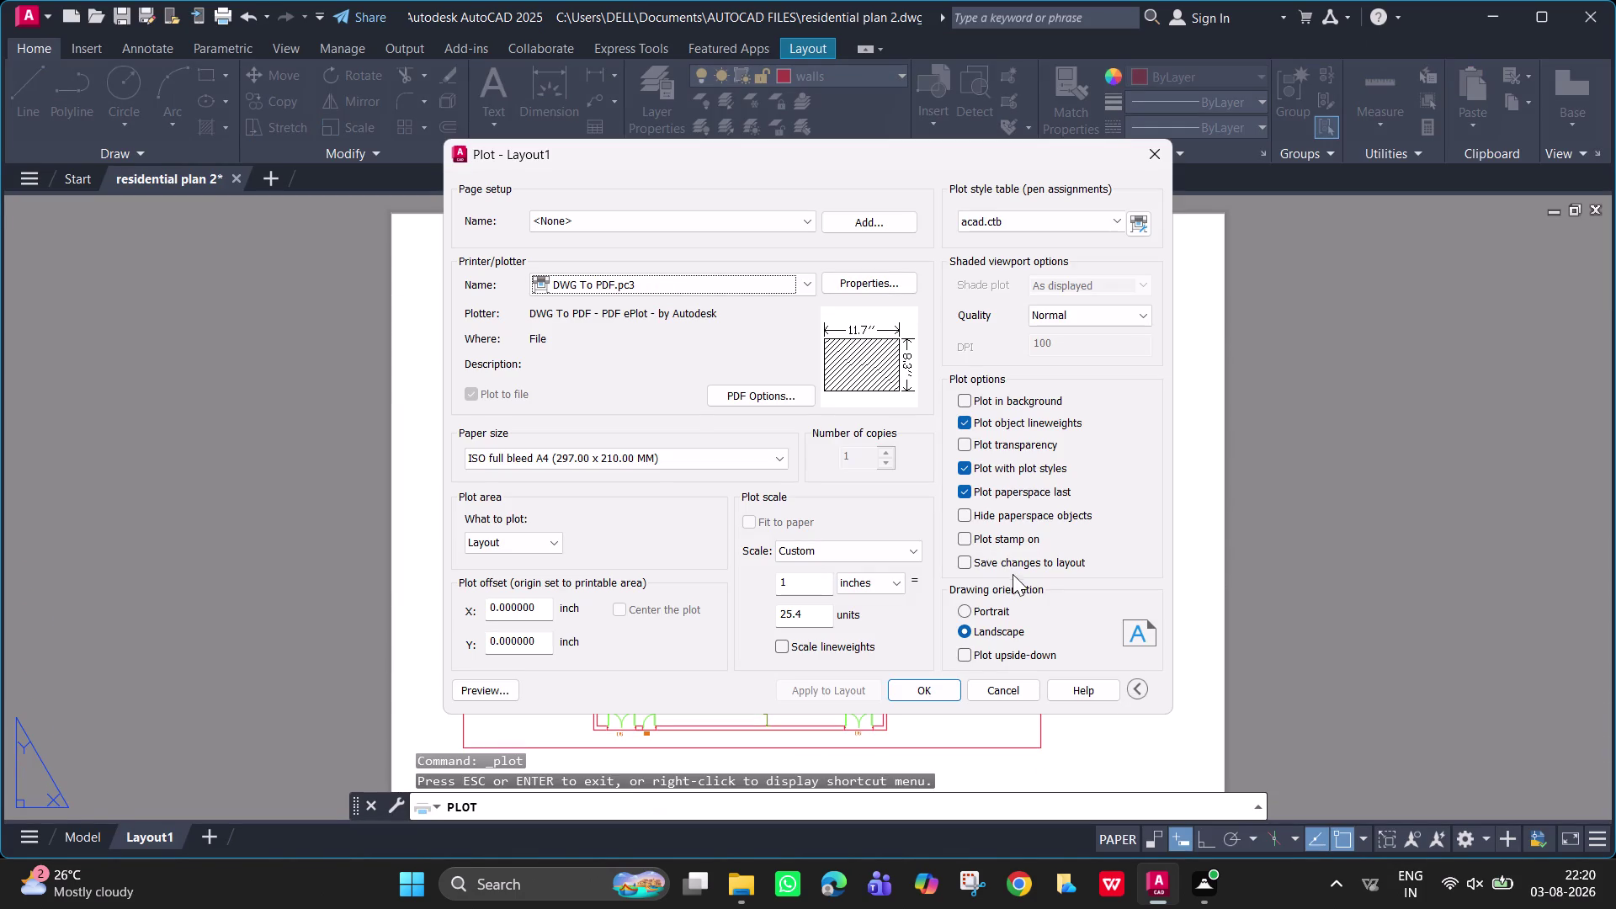
double_click(817, 685)
click(925, 686)
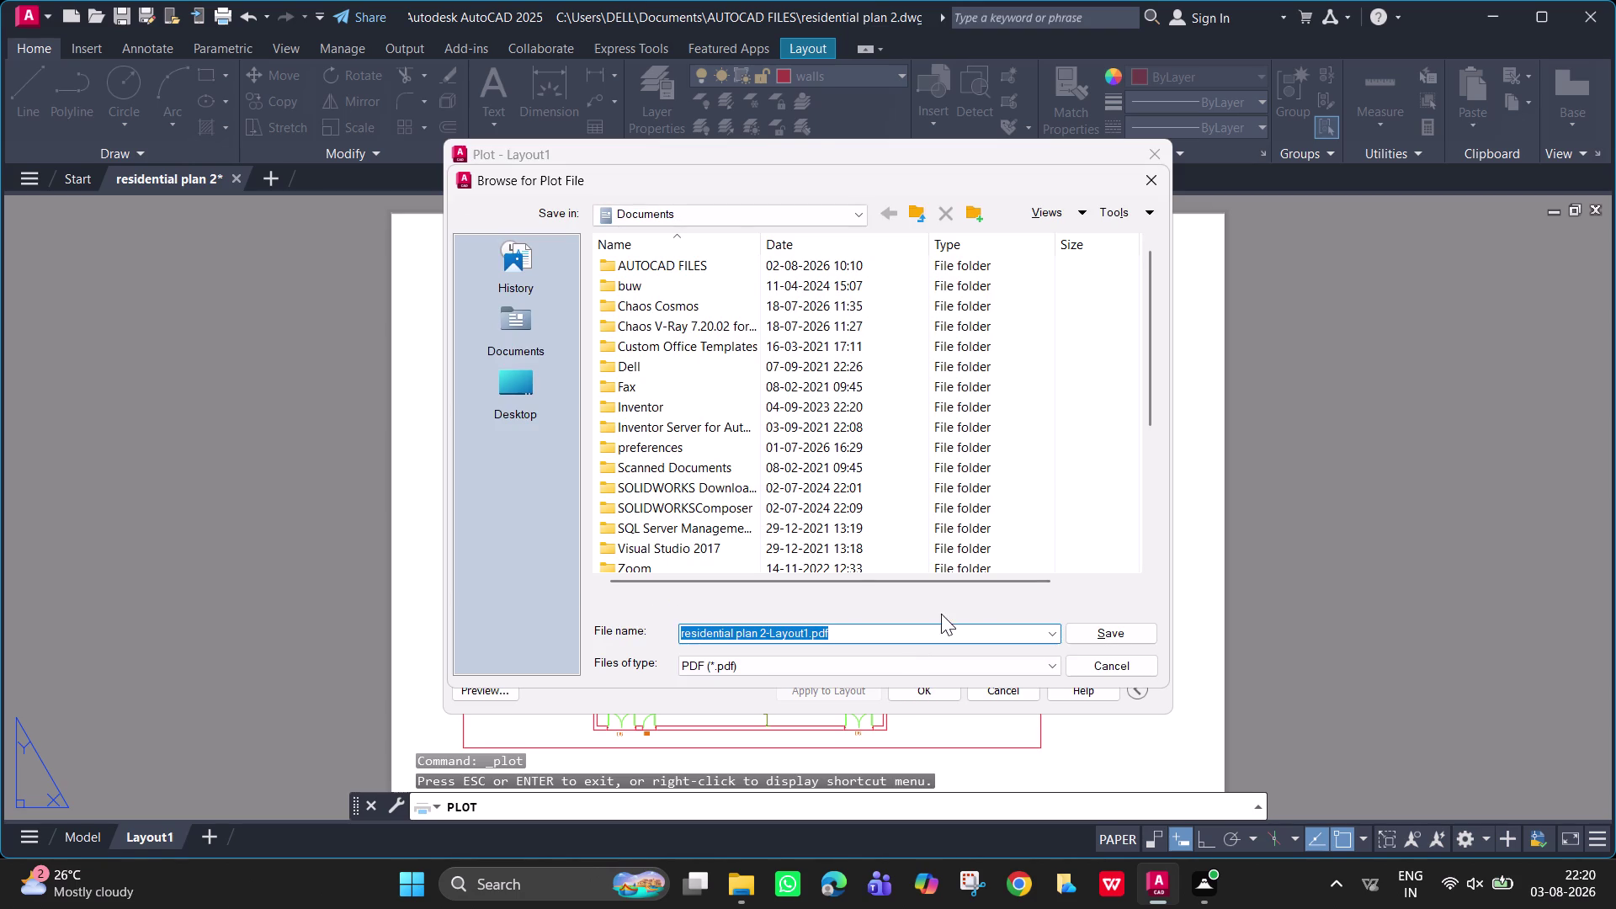
Save the plot as residential plan 2-Layout1.pdf in the AUTOCAD FILES folder.
double_click(734, 265)
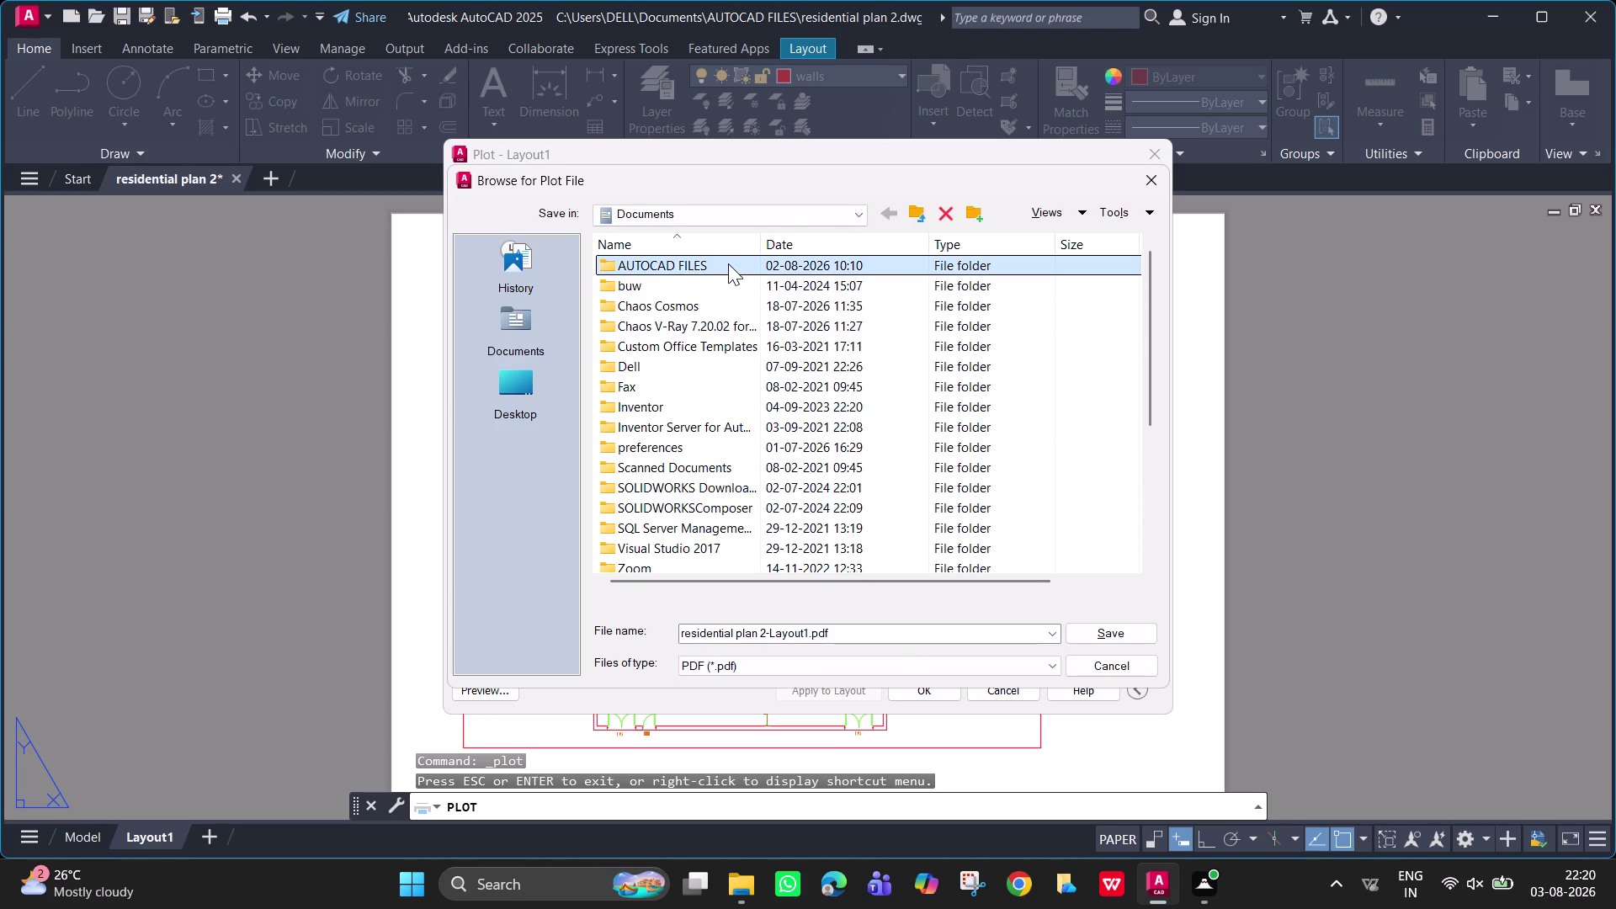
triple_click(748, 268)
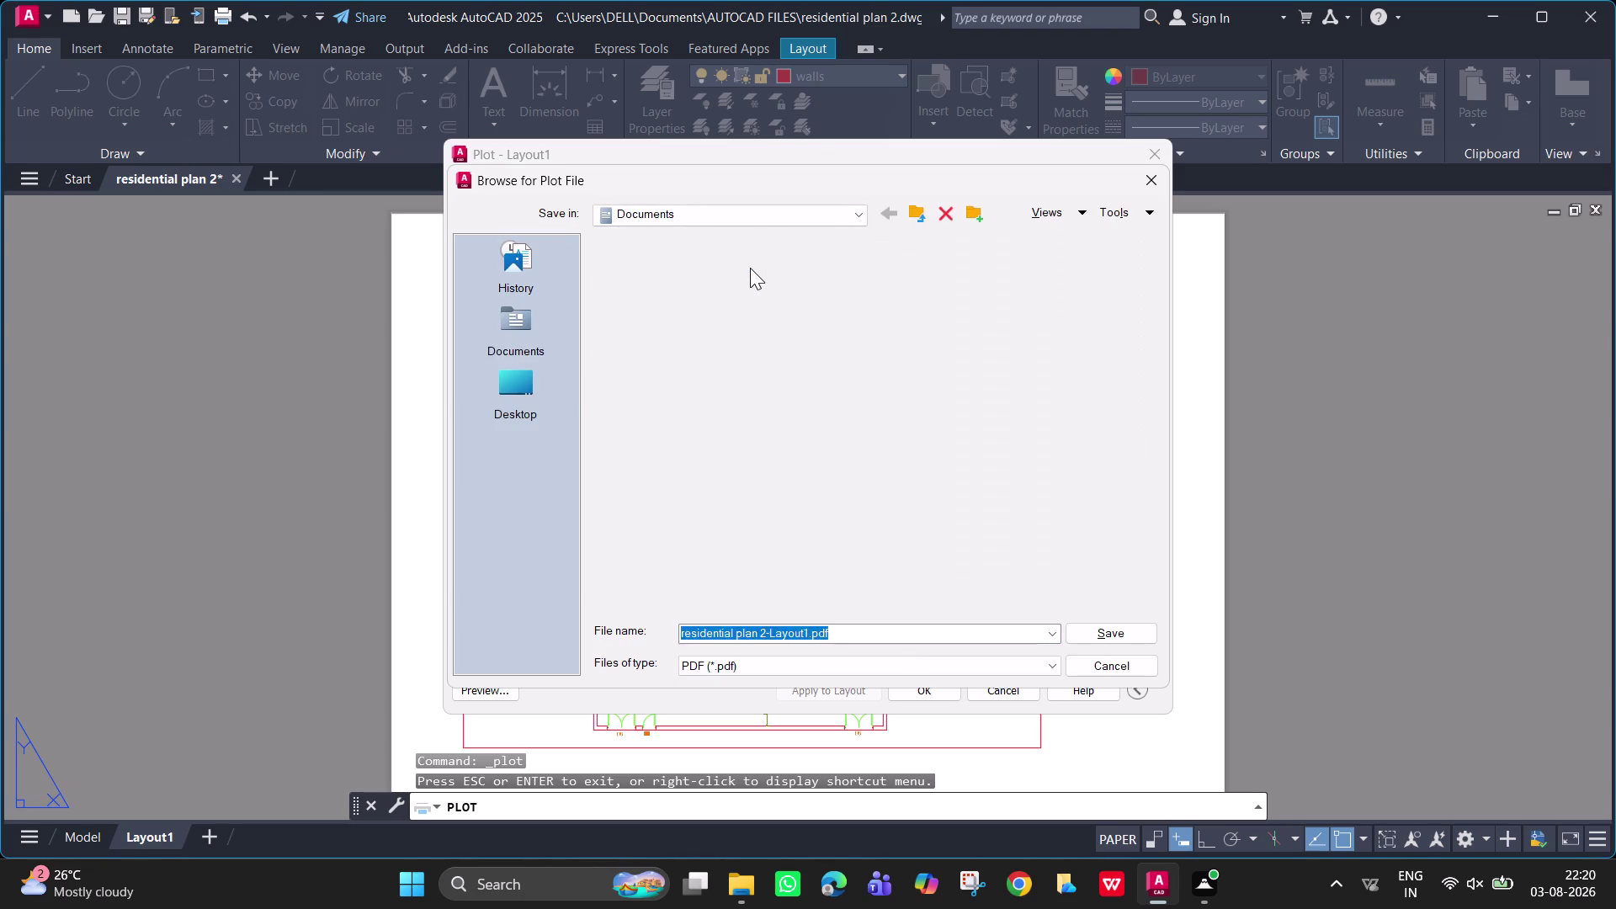
click(750, 267)
click(795, 351)
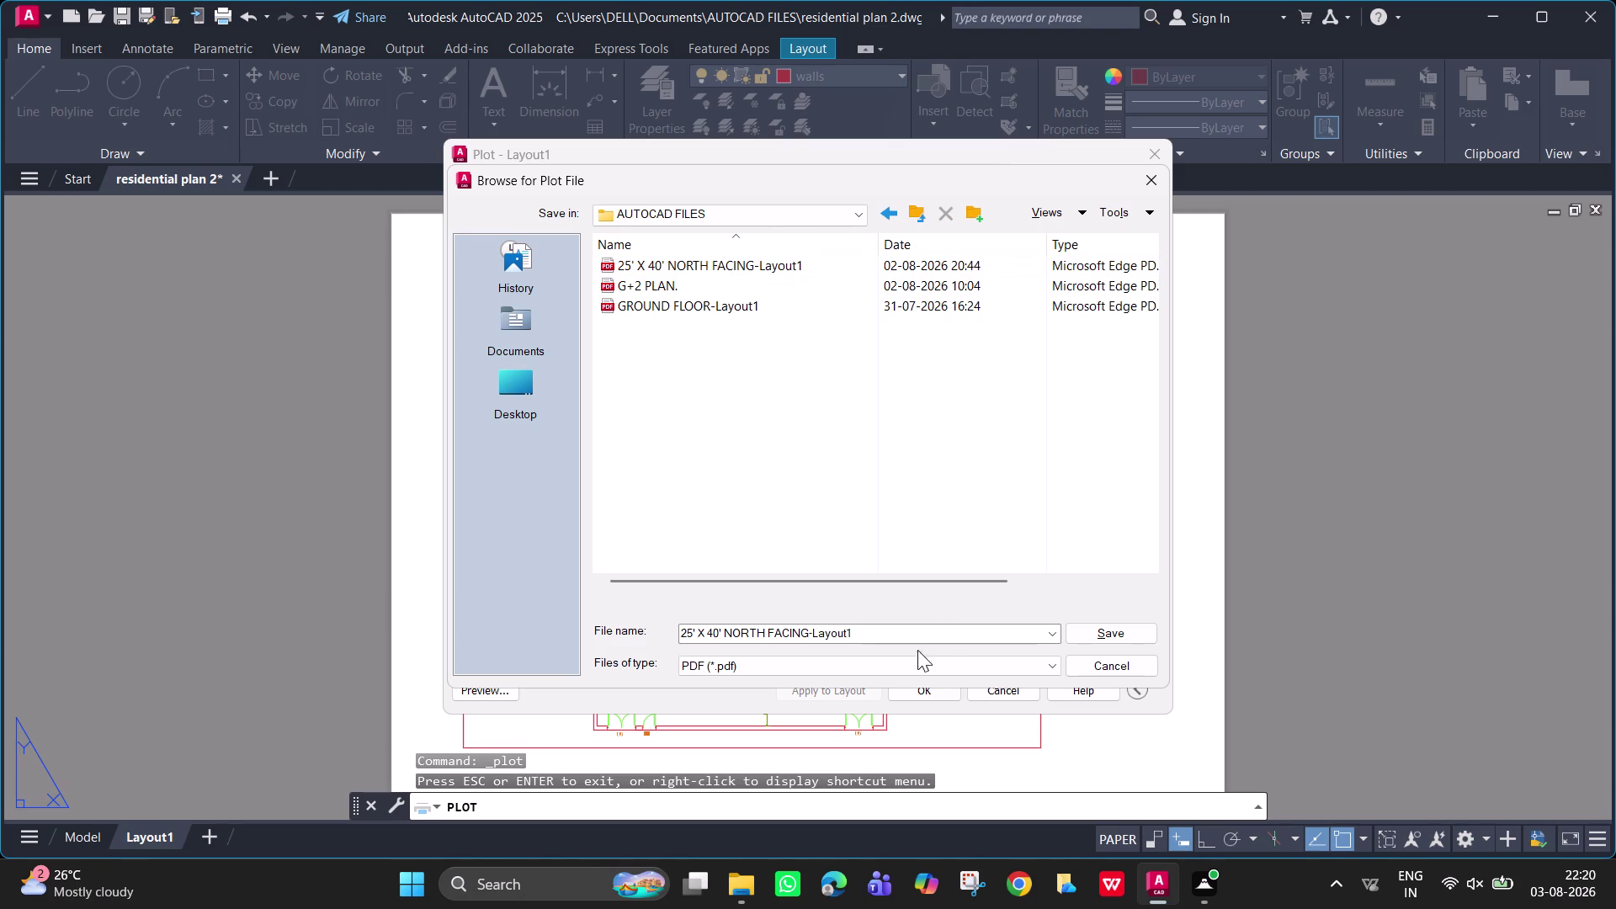
click(805, 369)
key(Escape)
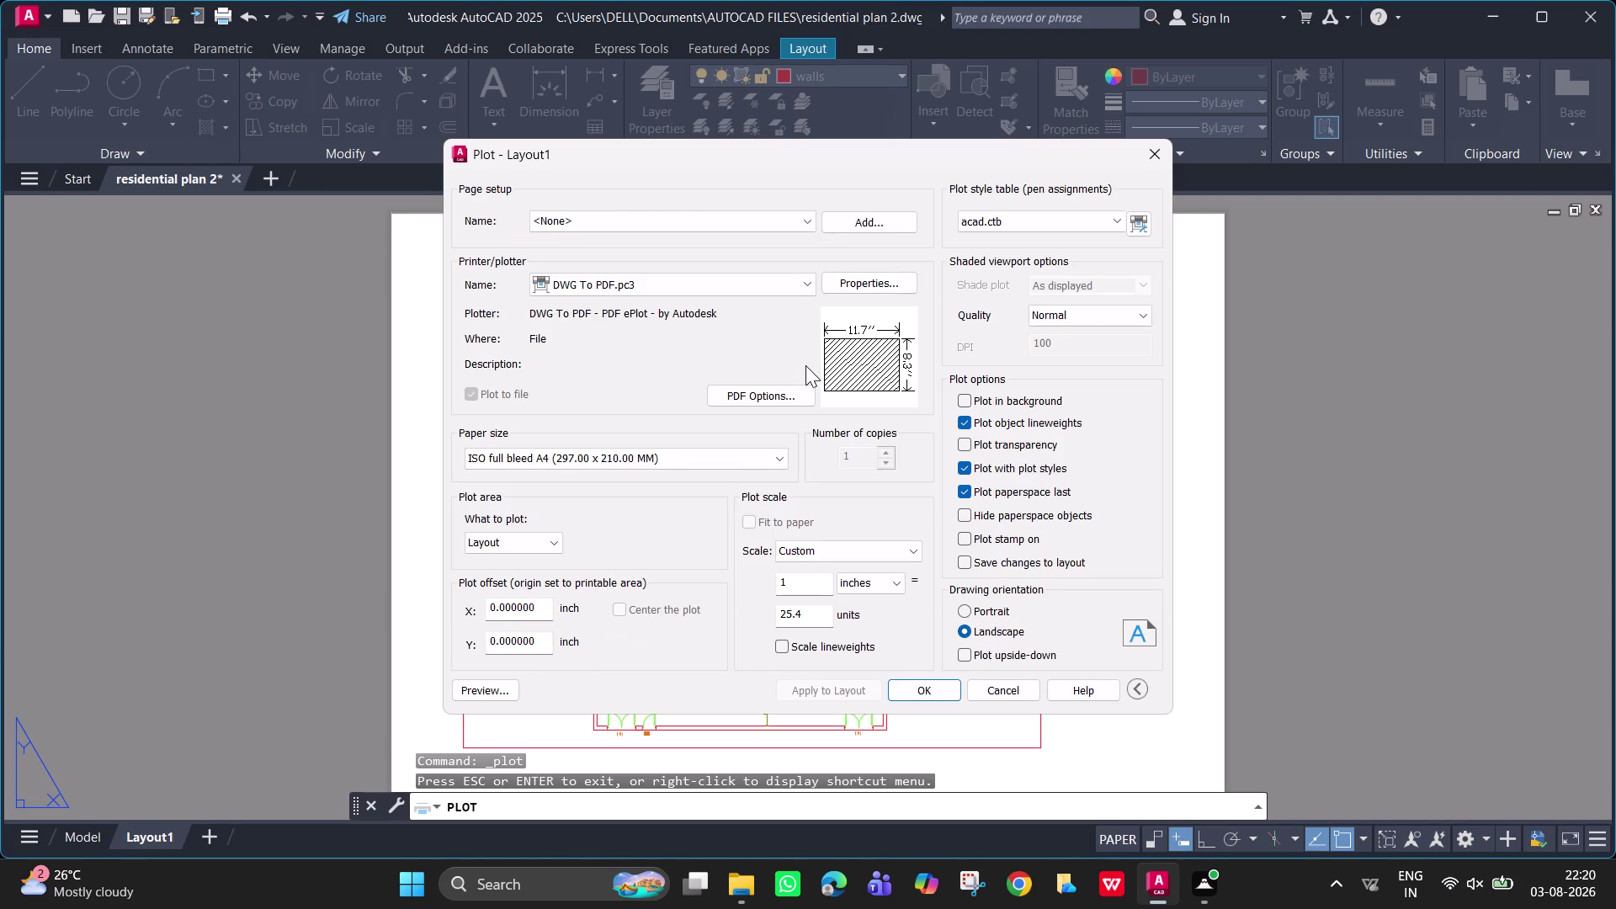
click(918, 684)
double_click(735, 270)
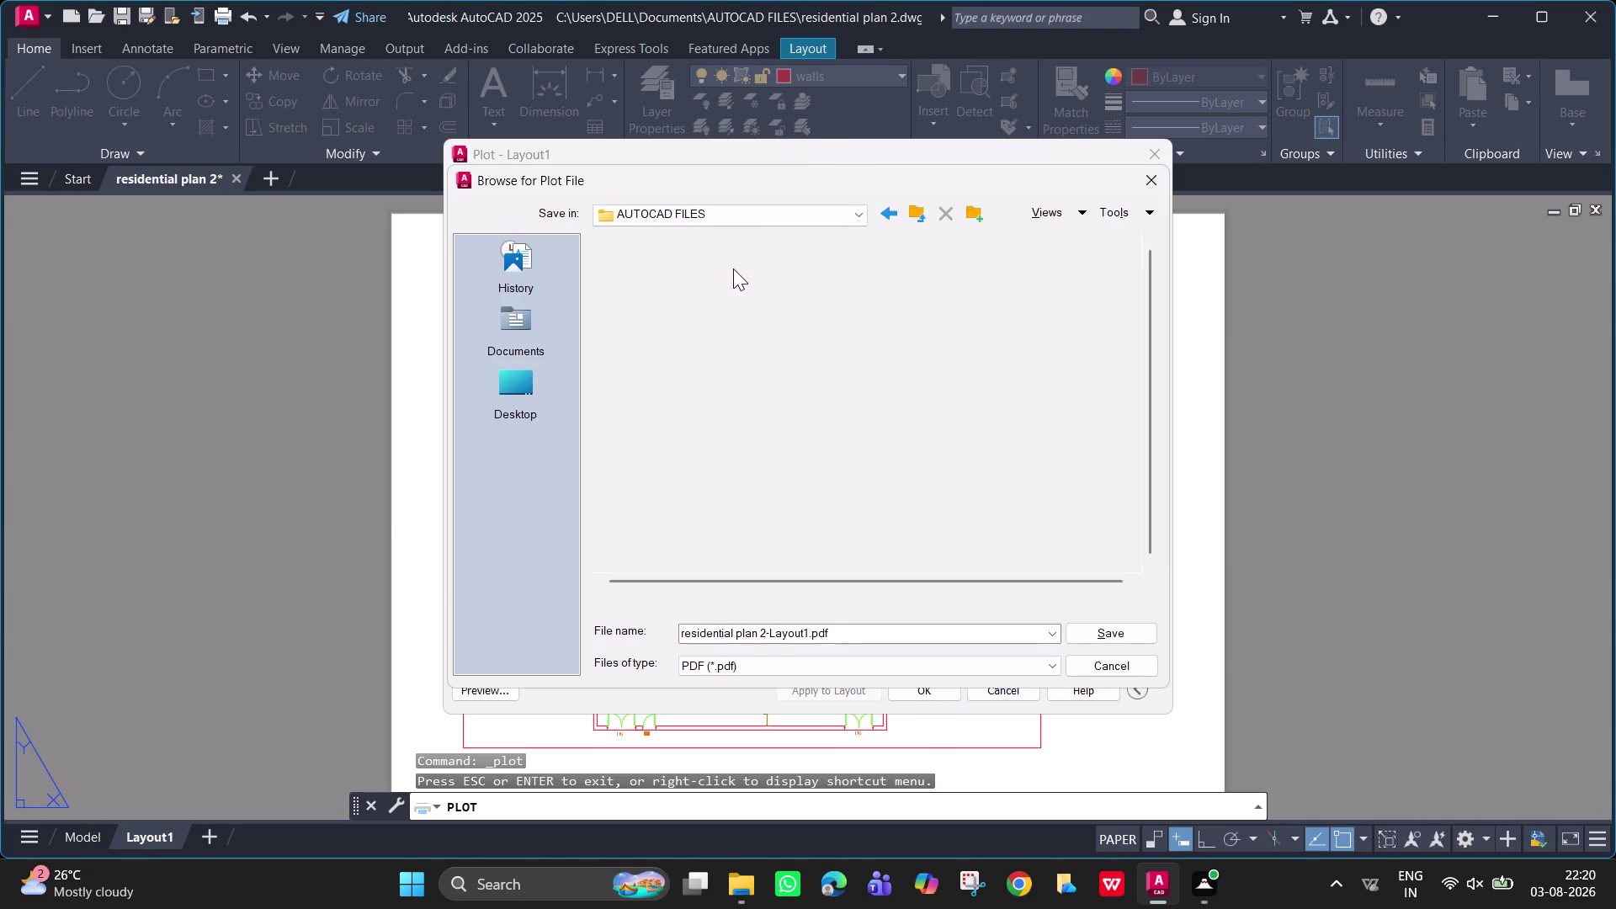
click(1095, 628)
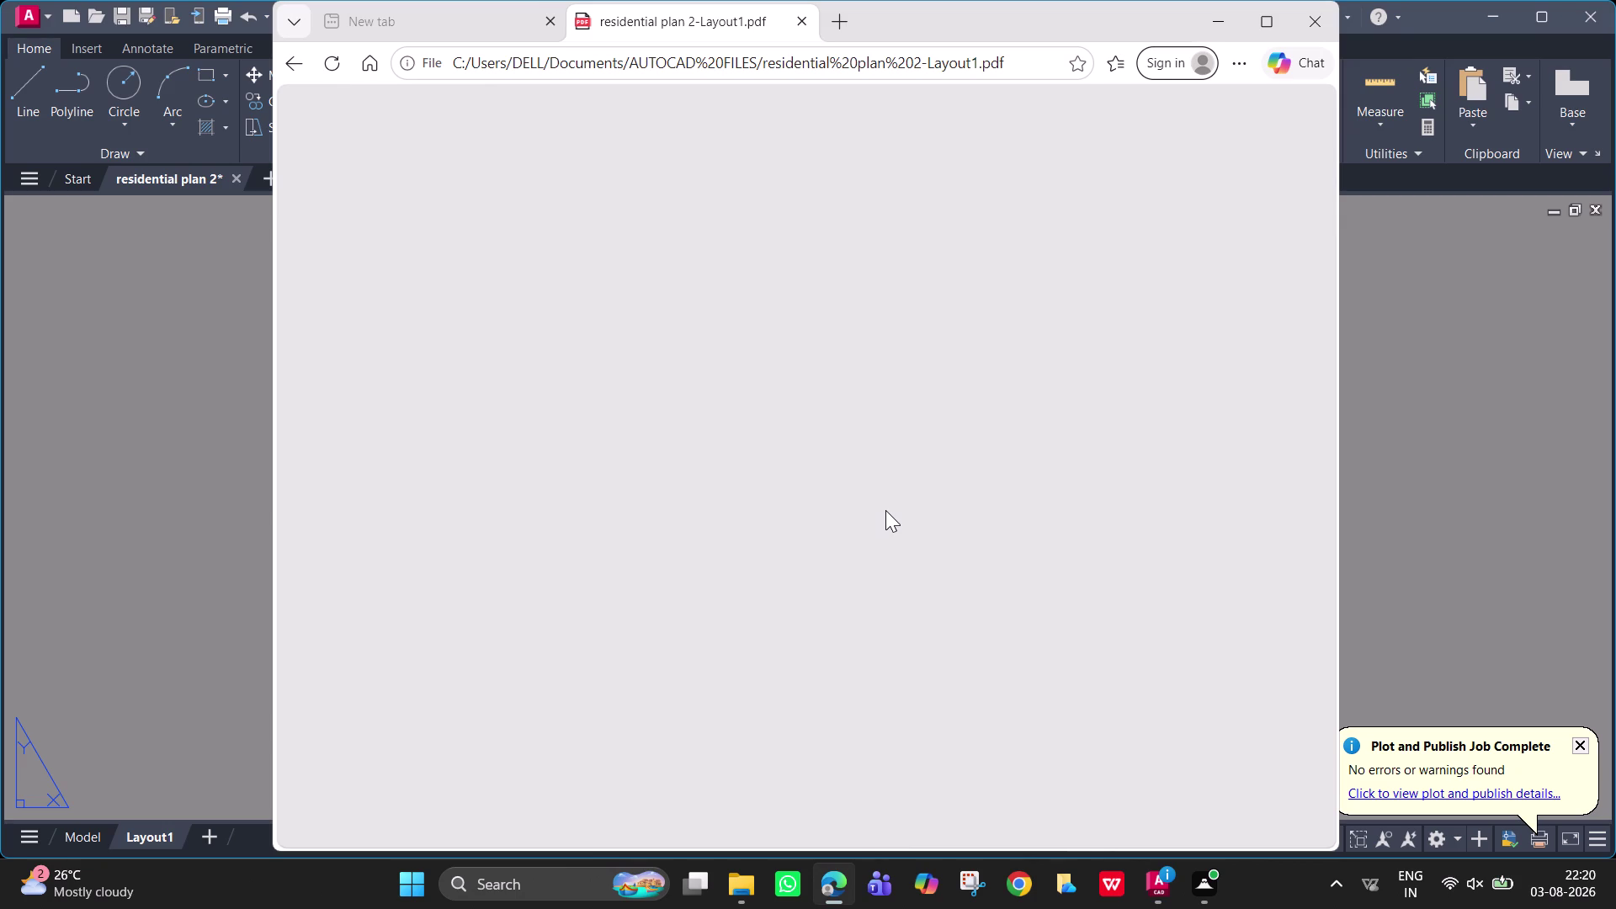
Scroll through the residential plan PDF in Edge, then close the viewer.
scroll(down, 3)
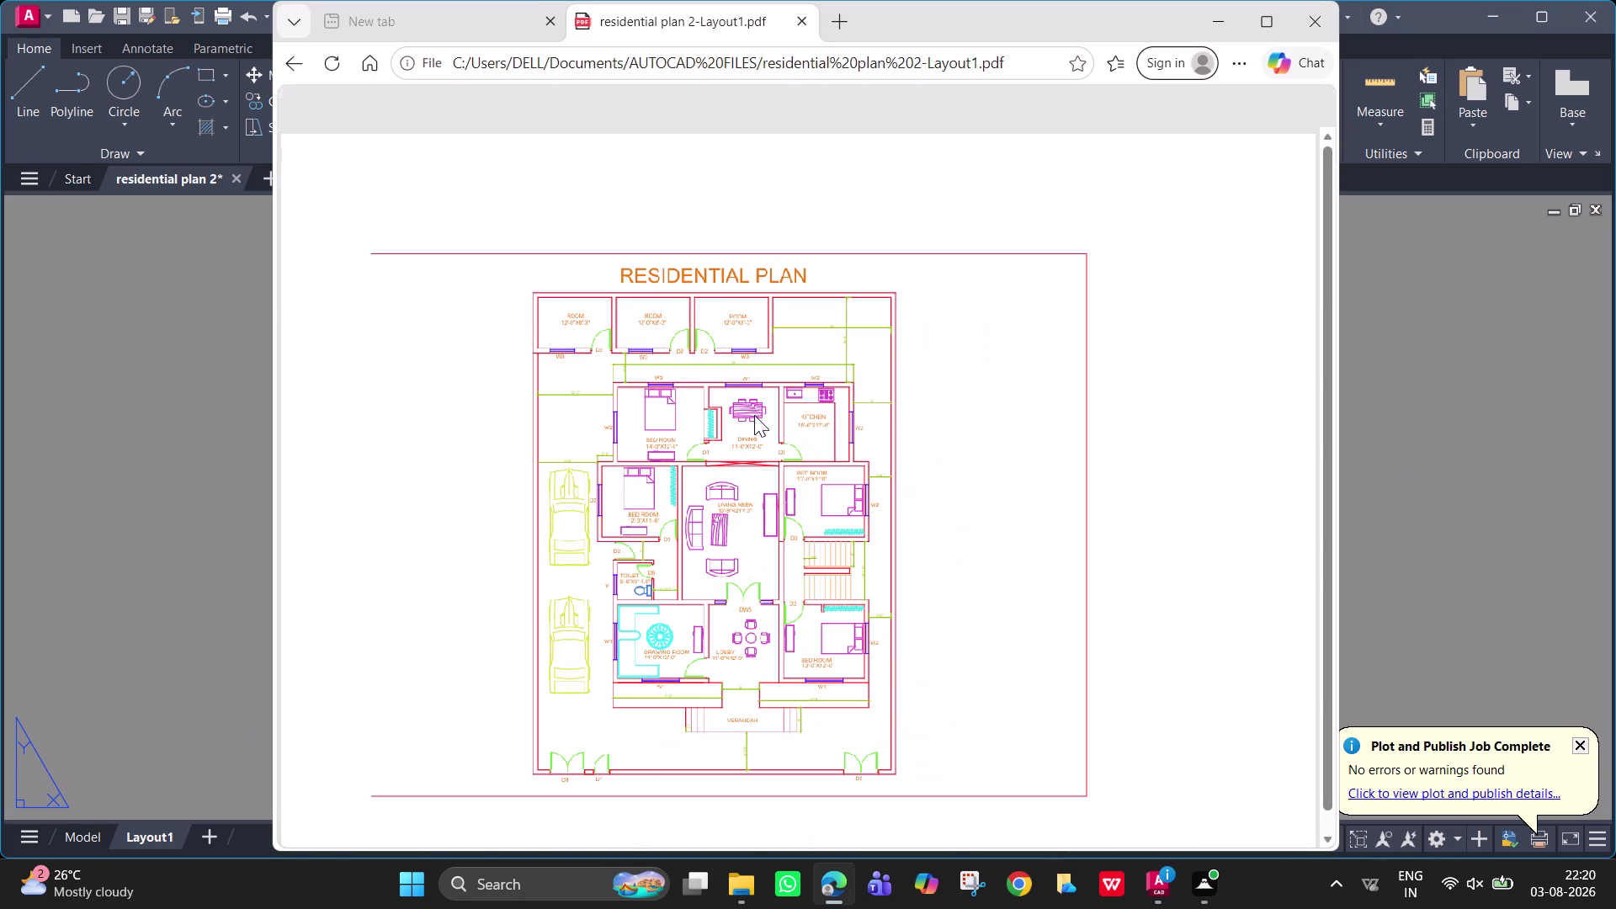
scroll(down, 3)
scroll(down, 3)
scroll(up, 3)
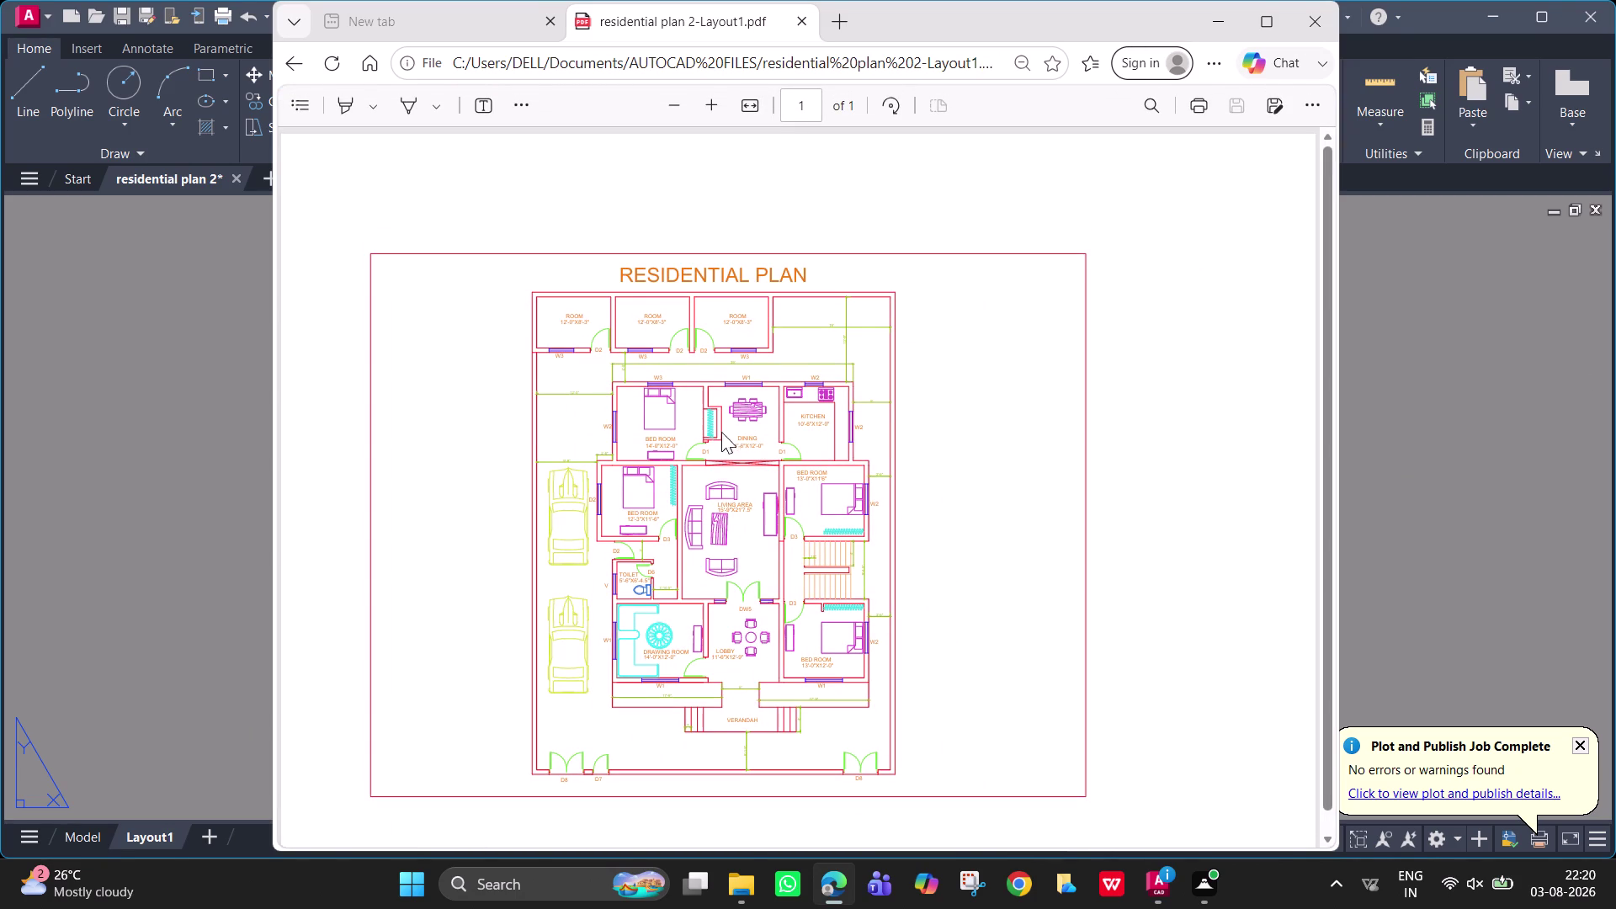
scroll(up, 3)
scroll(down, 3)
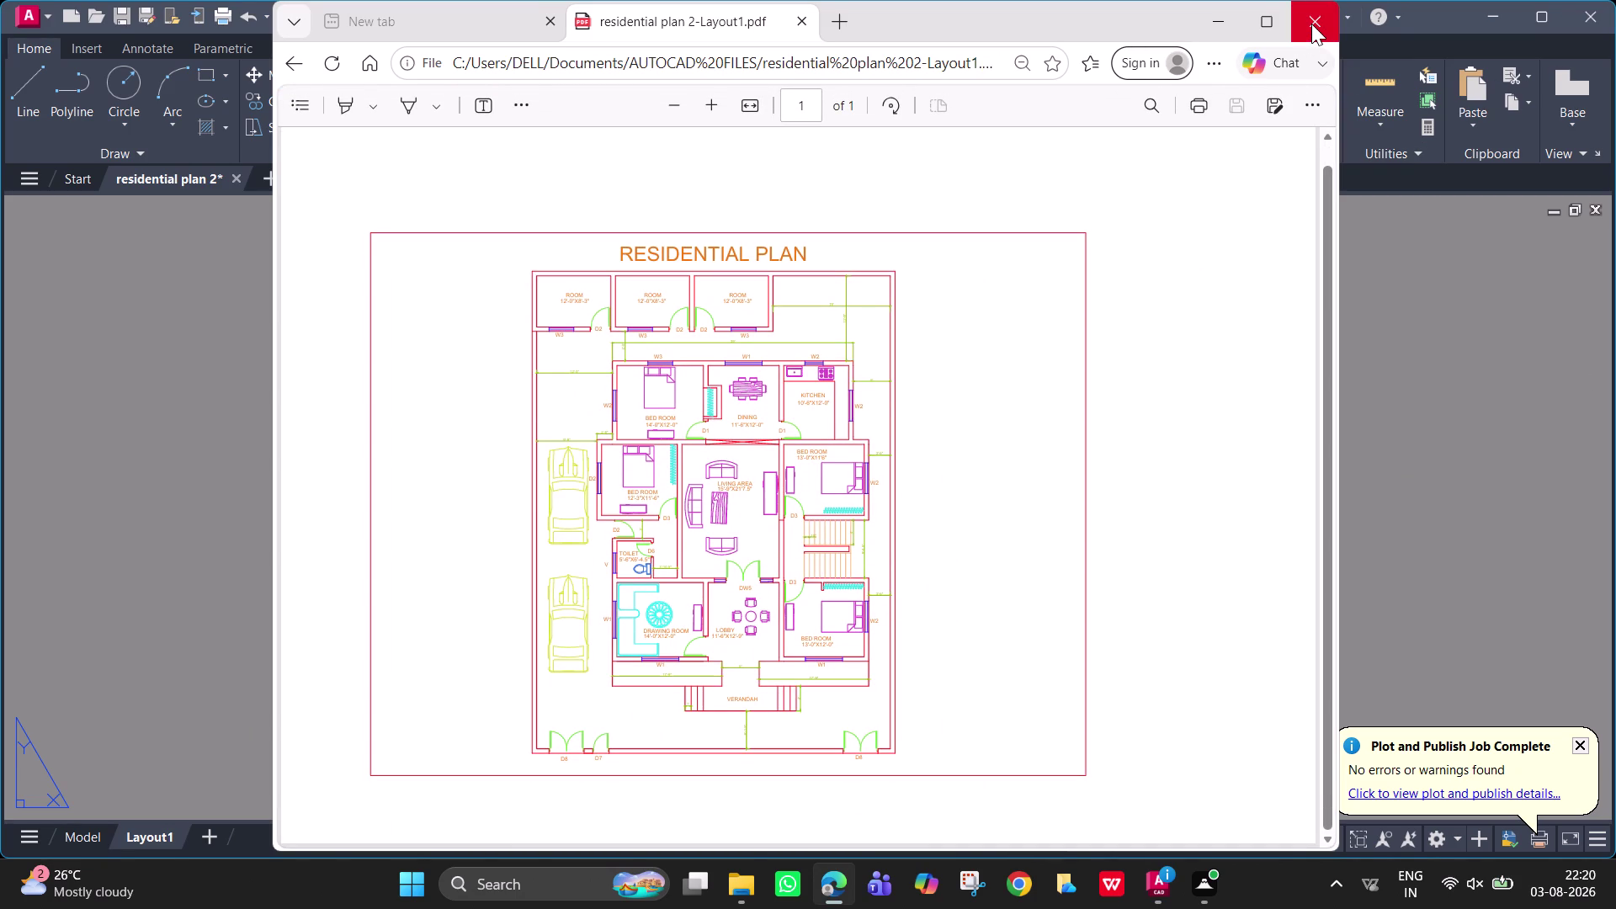
click(1311, 21)
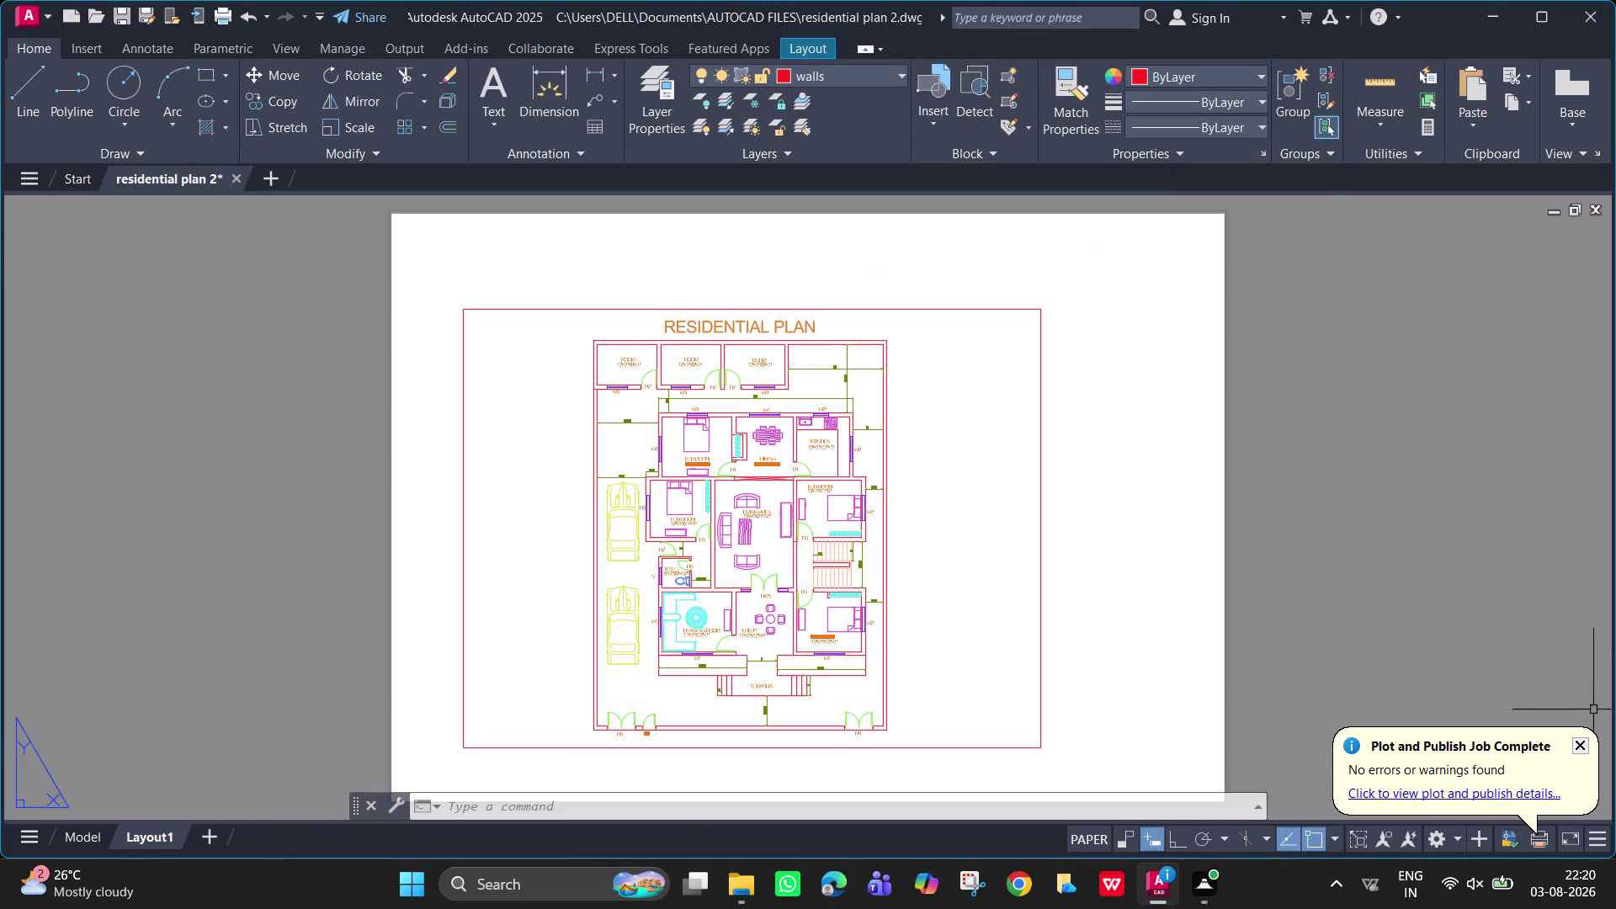
Close AutoCAD 2025, choosing Yes to save residential plan 2.dwg.
click(1574, 742)
click(1594, 31)
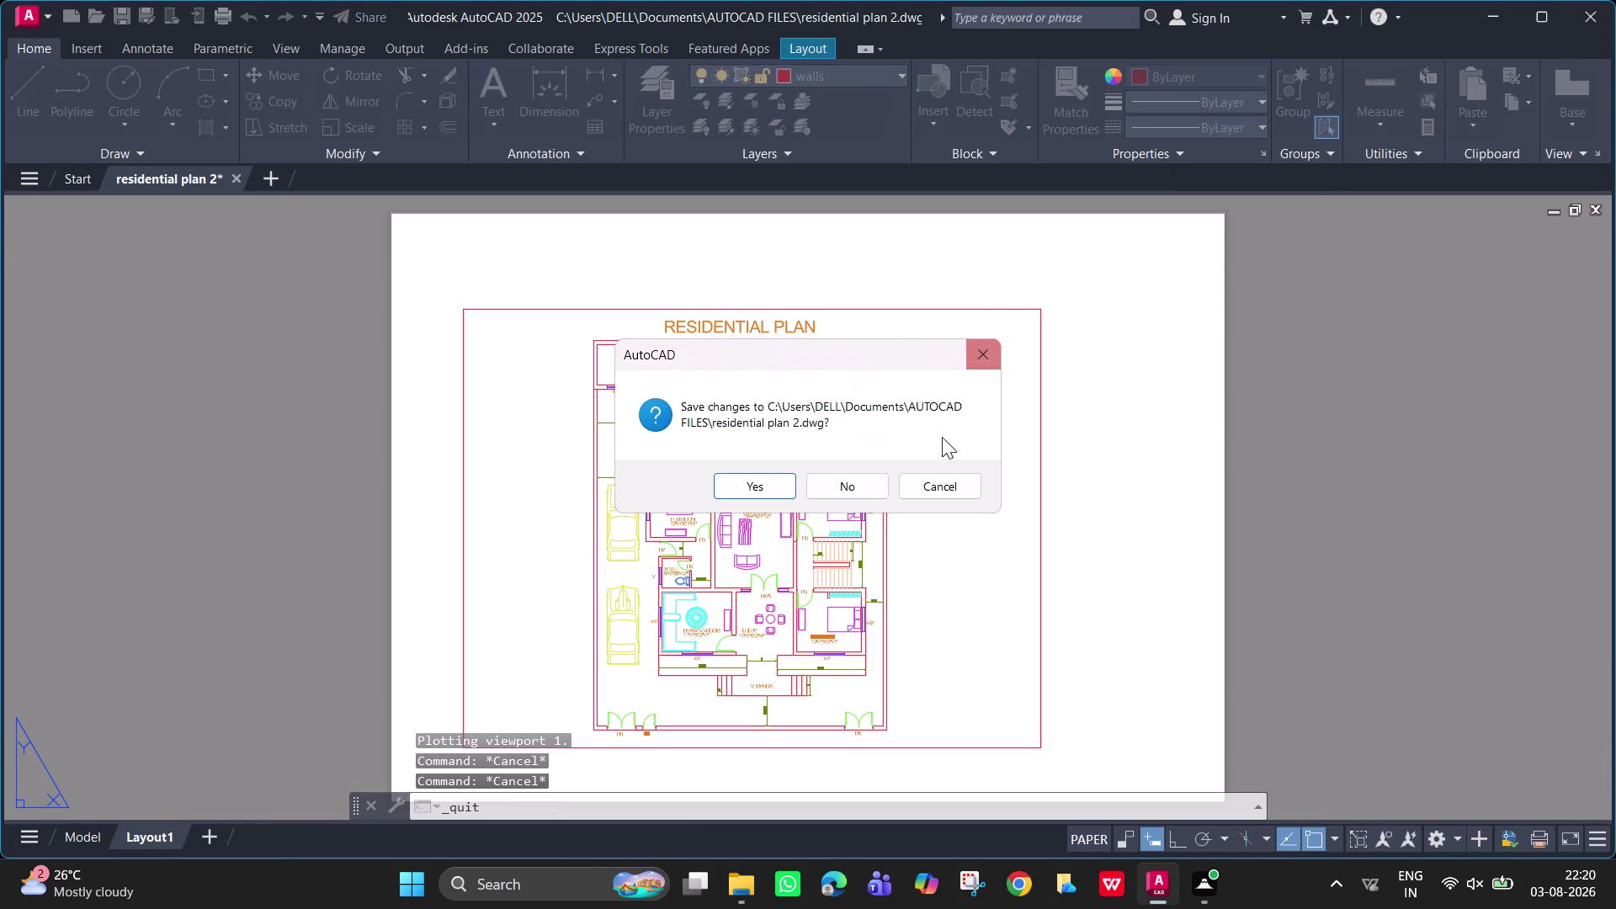
click(743, 487)
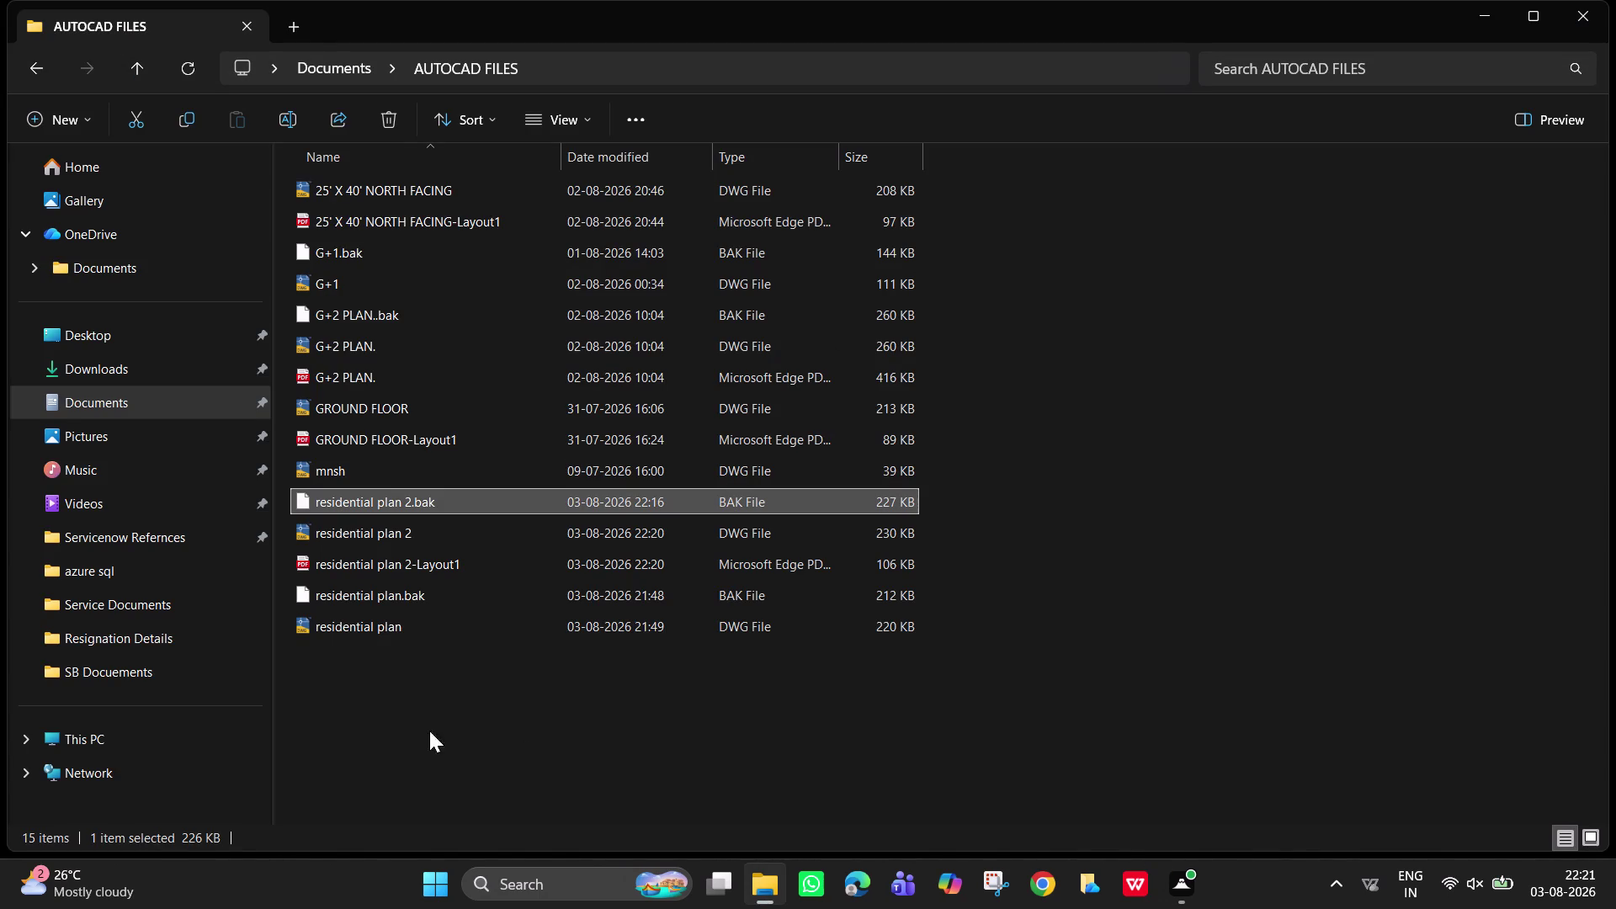
Reopen residential plan 2.dwg from the AUTOCAD FILES folder.
double_click(486, 527)
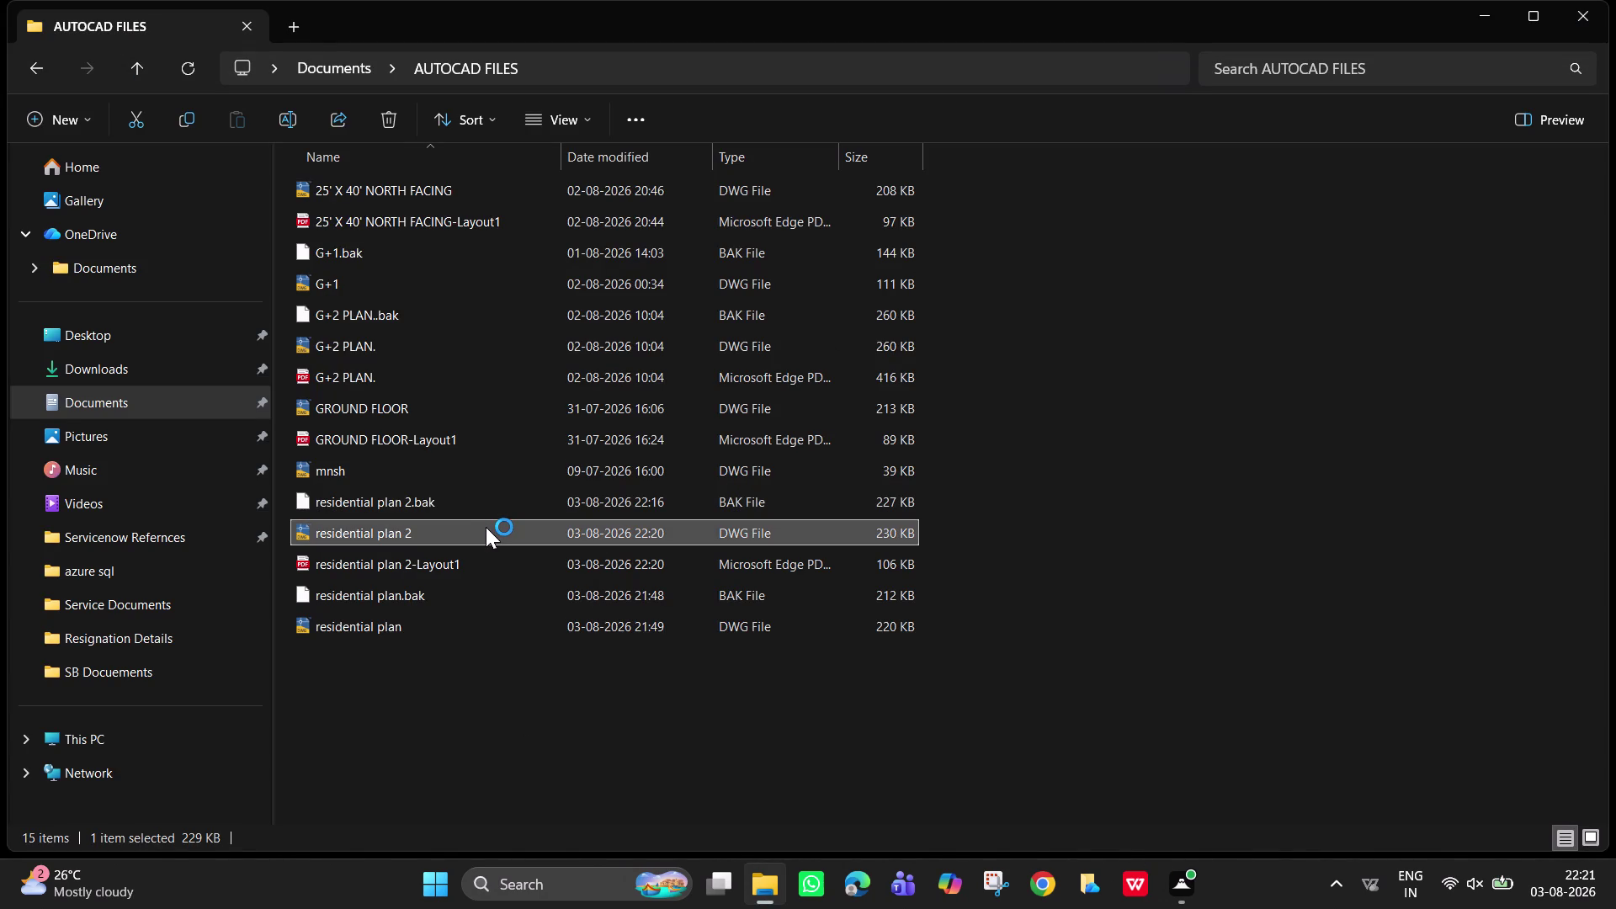